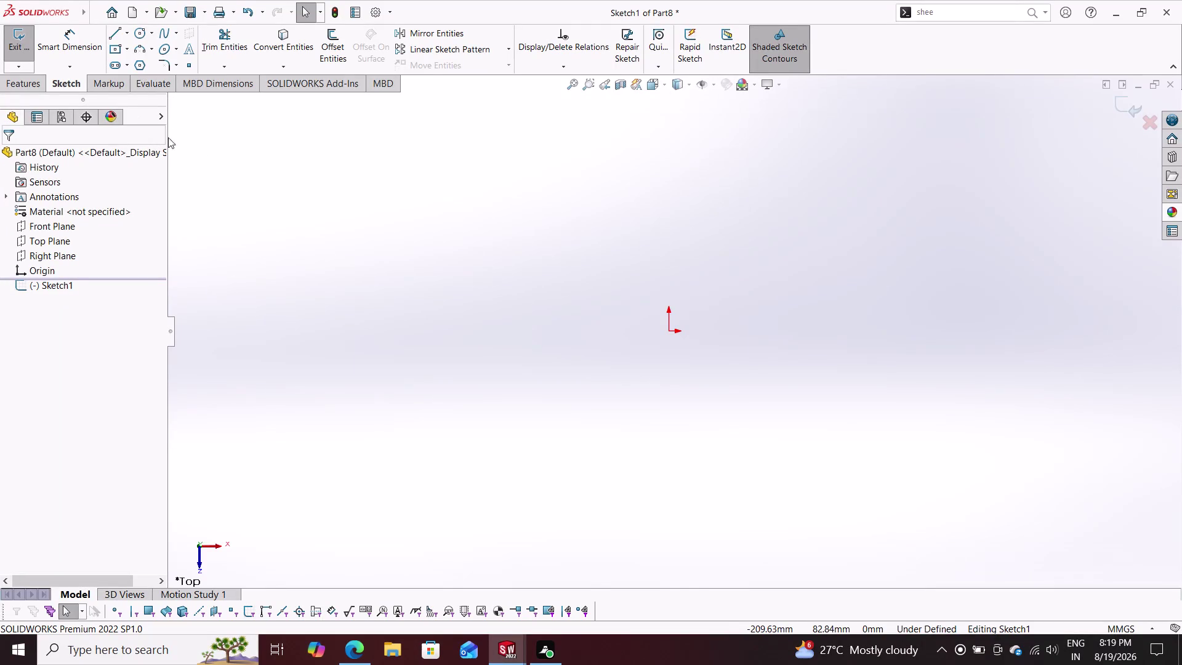
Draw a large circle and a smaller circle, both centred on the origin, then start dimensioning the inner one.
click(135, 38)
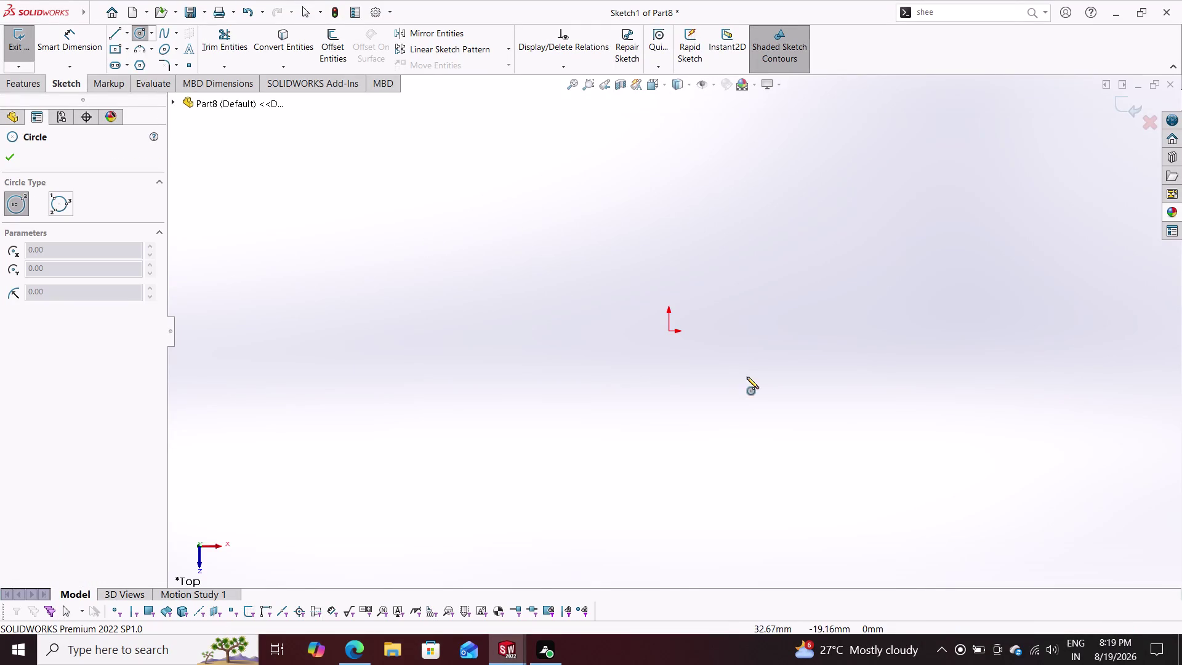
click(671, 333)
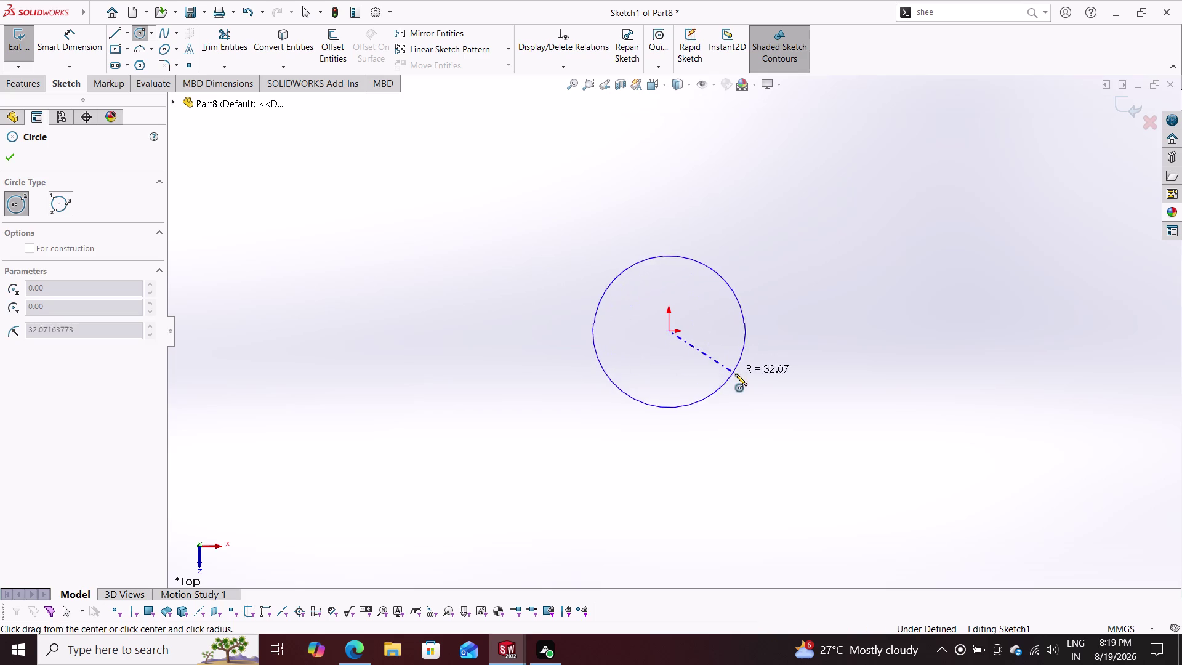
click(750, 389)
drag(669, 330, 695, 354)
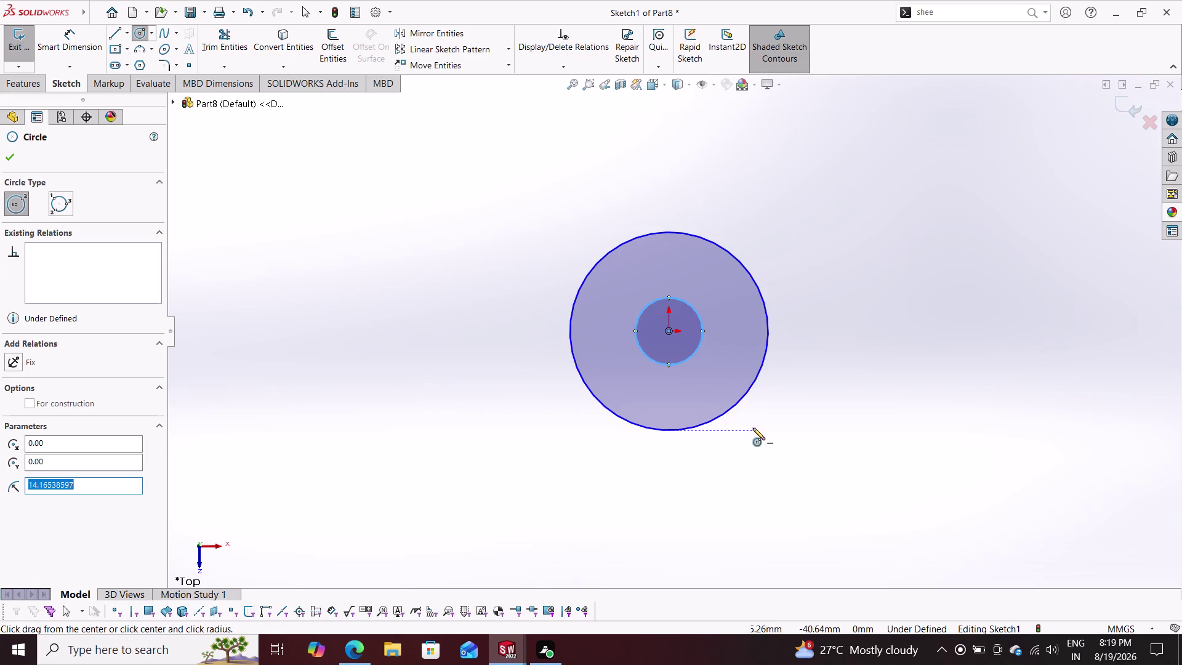
key(Escape)
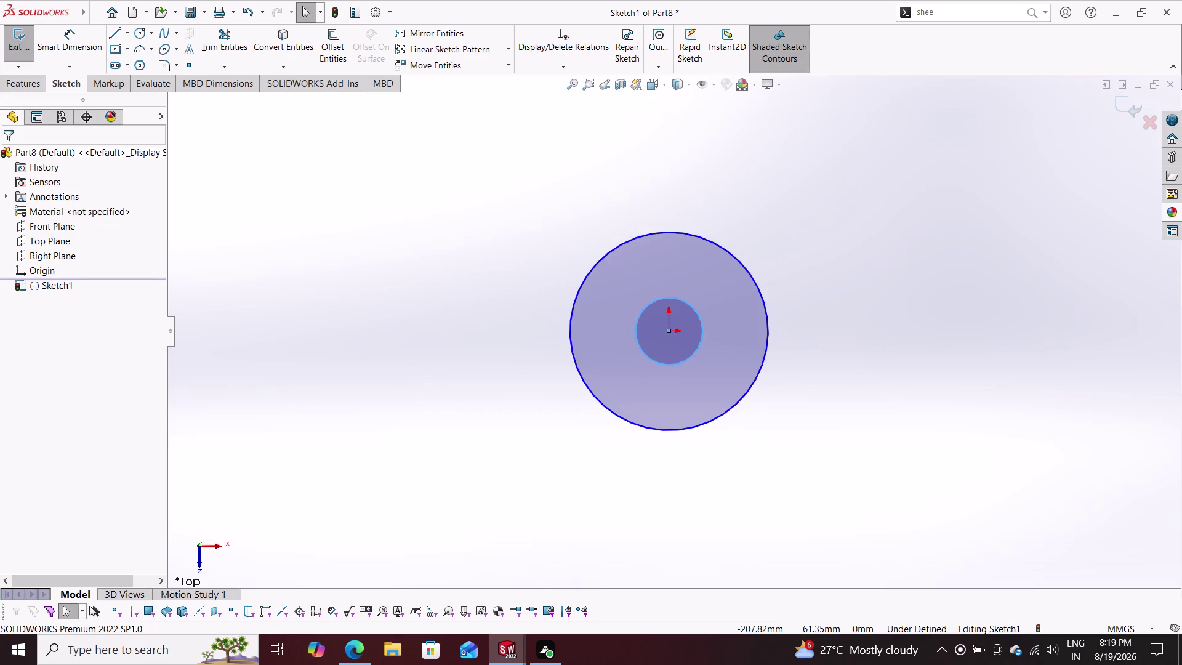
click(75, 39)
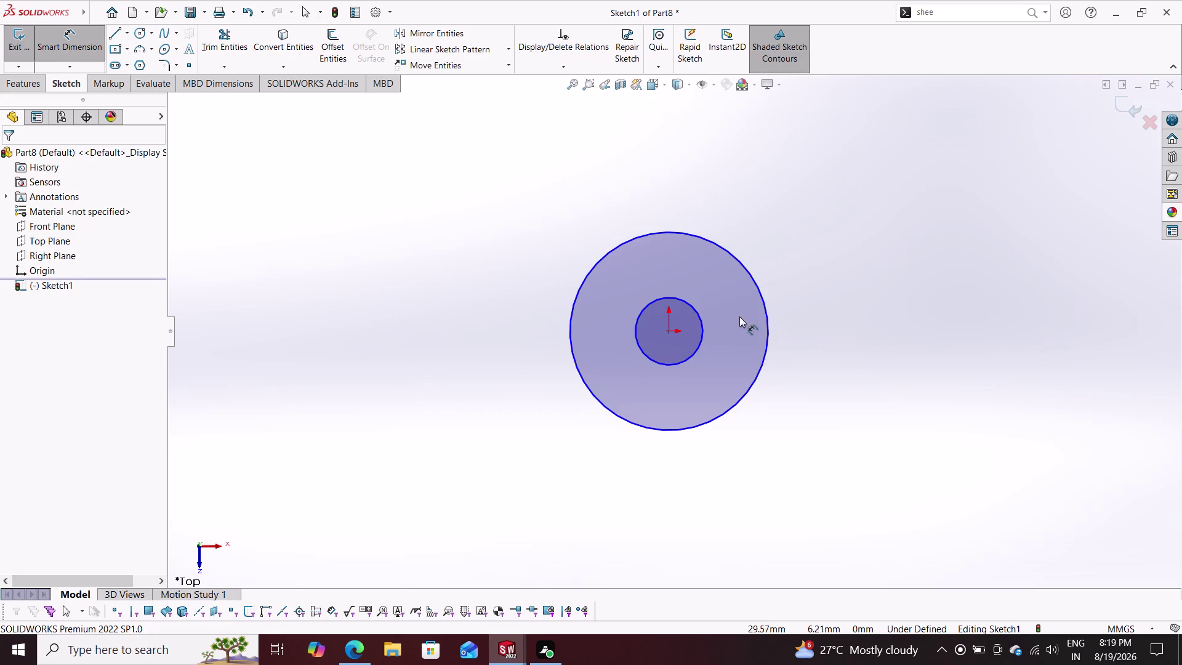
click(704, 320)
Dimension the inner circle to 11 mm and the outer circle to 22 mm diameter.
click(800, 226)
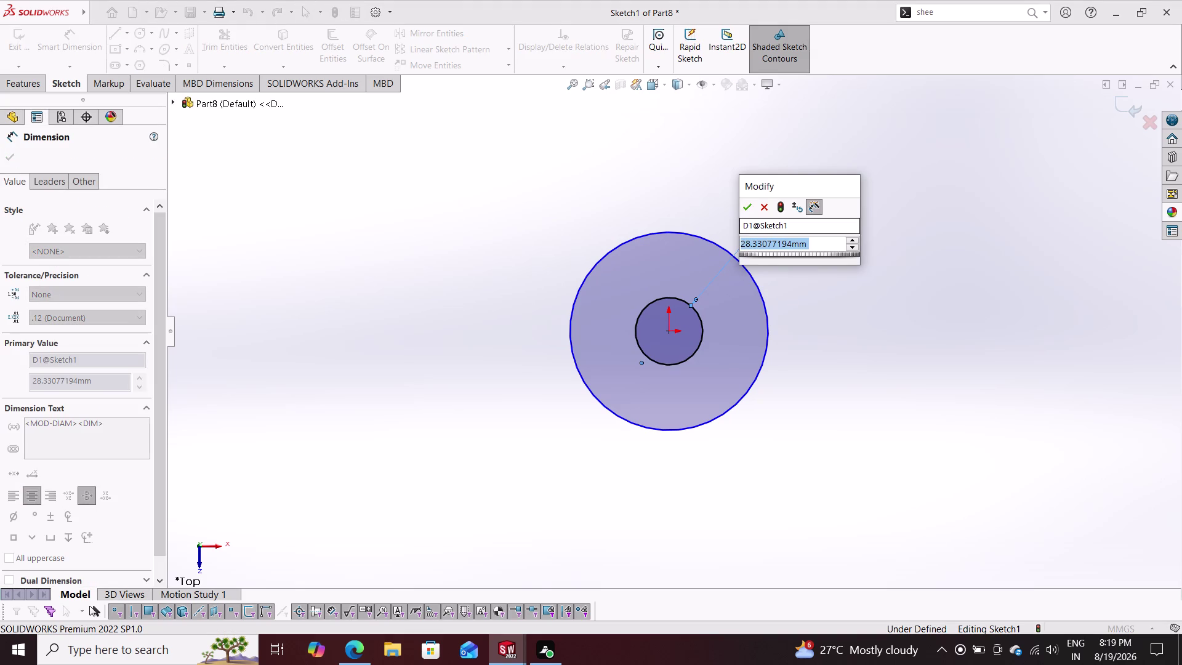
text(11)
key(Return)
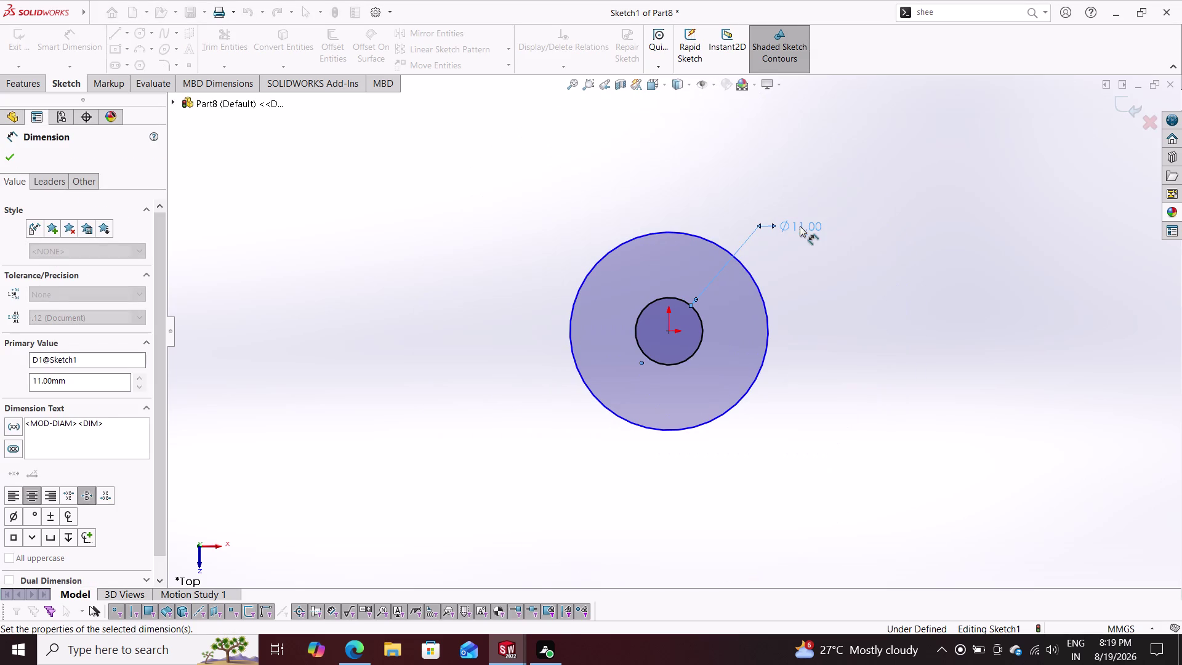
click(762, 298)
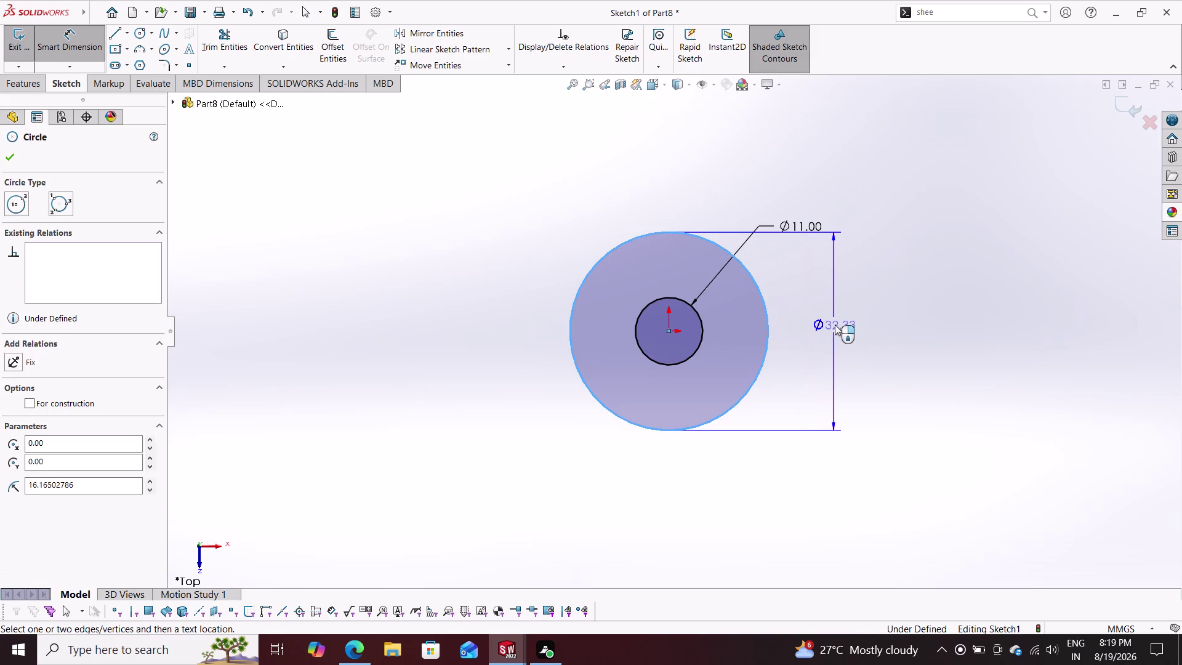
click(836, 323)
text(22)
key(Return)
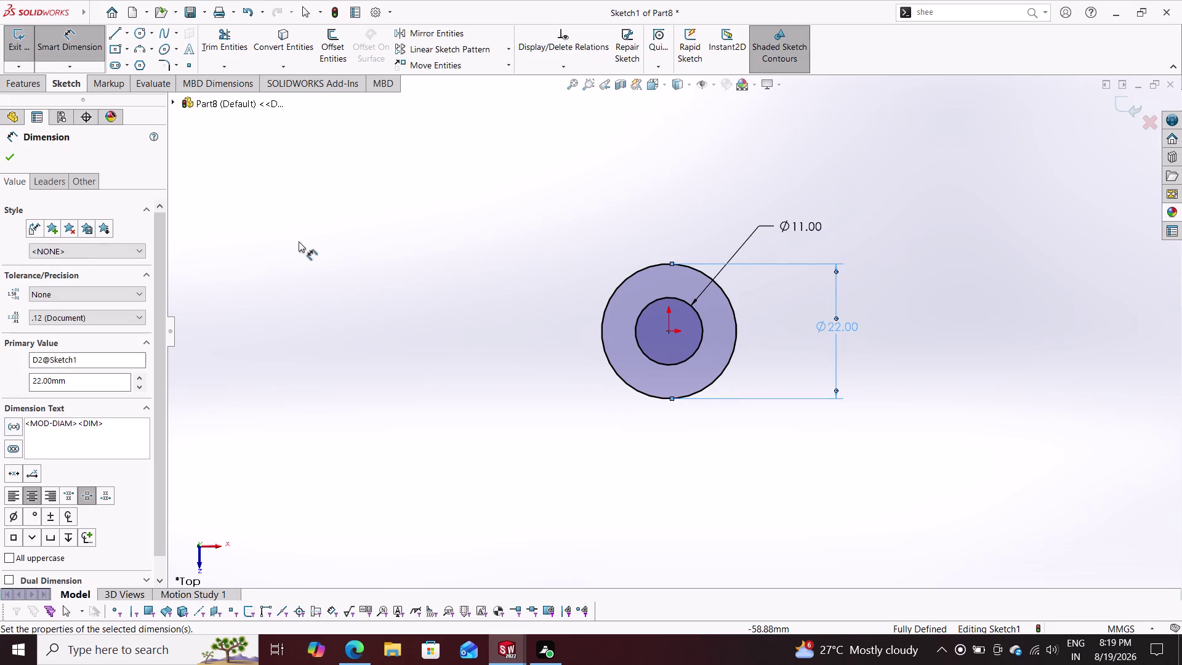
Close the dimension and start an Extruded Boss/Base from the ring sketch.
click(13, 159)
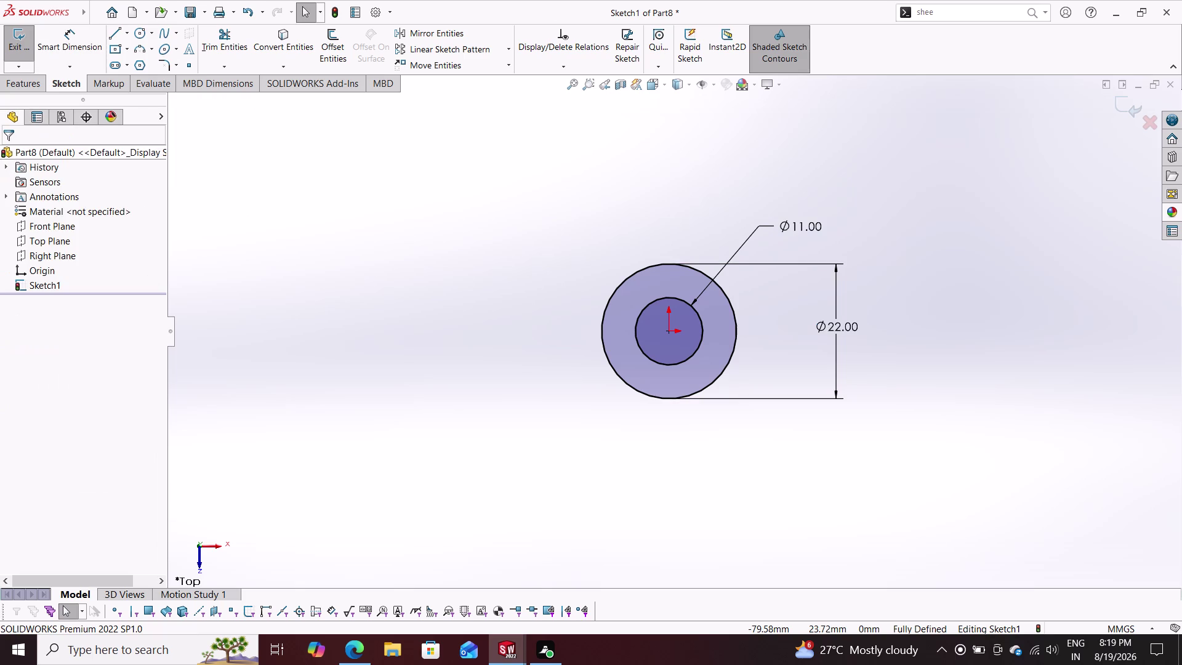
click(26, 88)
click(31, 43)
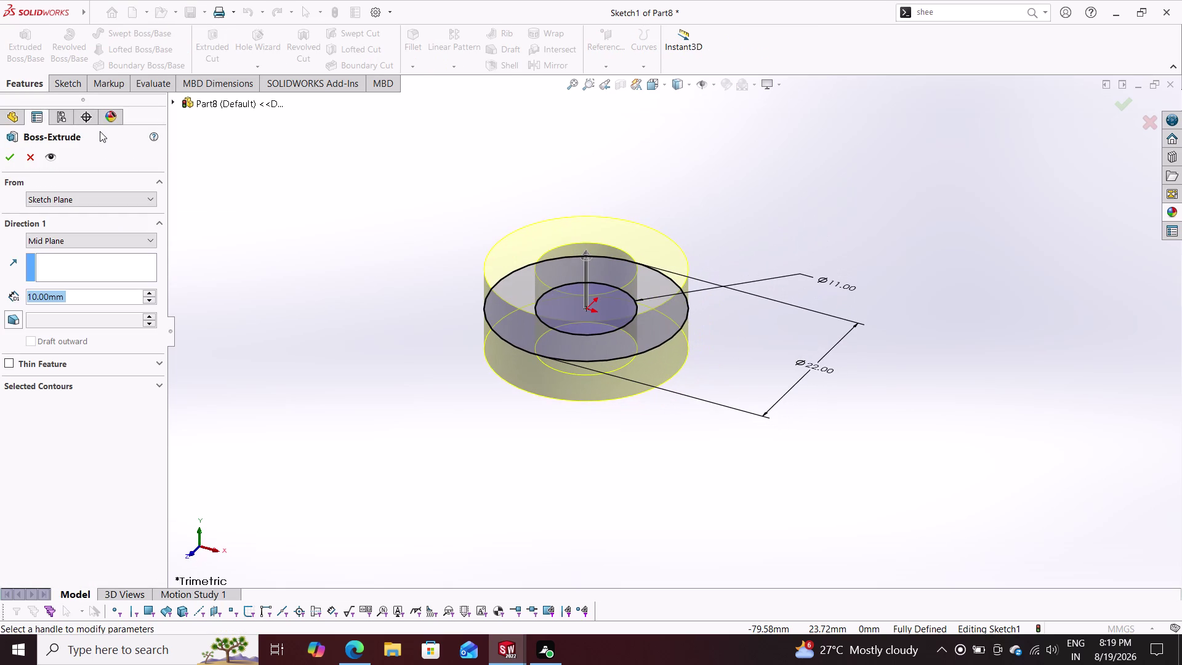
Extrude the ring sketch 80 mm mid-plane into a hollow tube and return to Part8.
text(8)
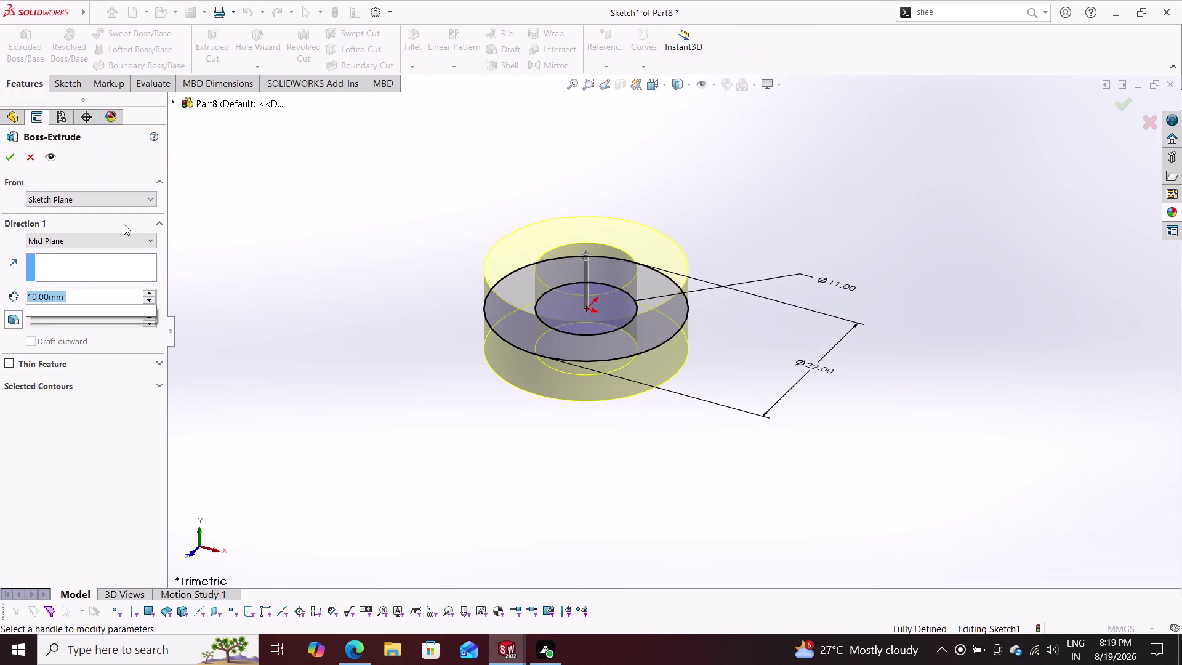
text(0)
key(Return)
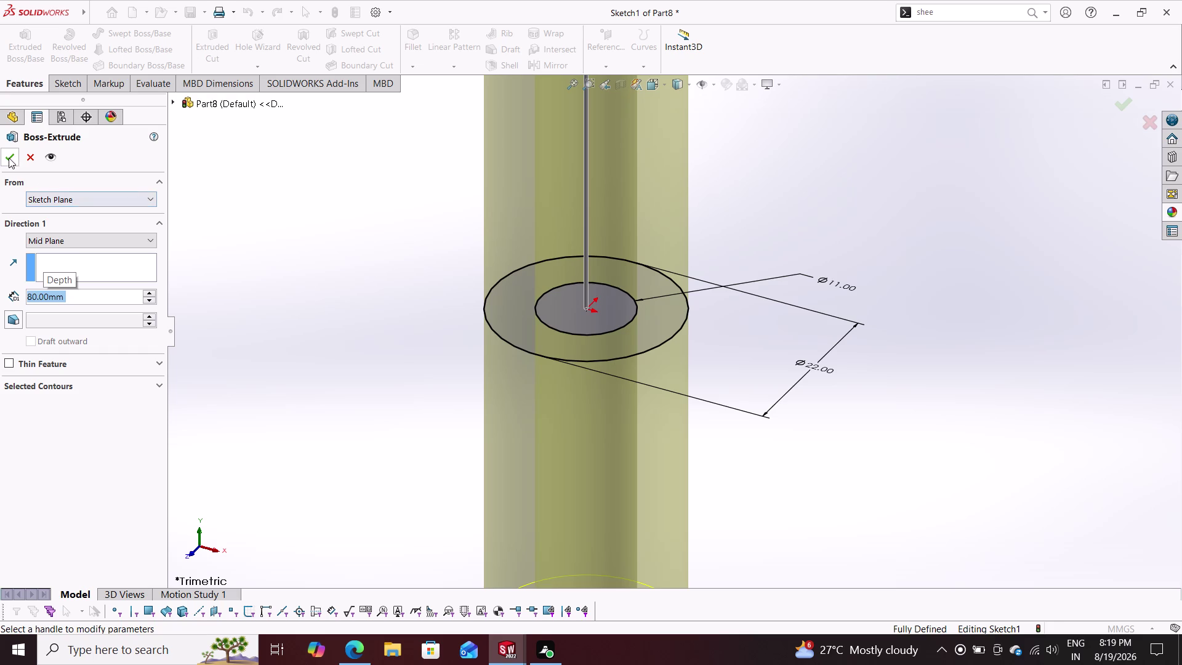
click(9, 158)
scroll(down, 3)
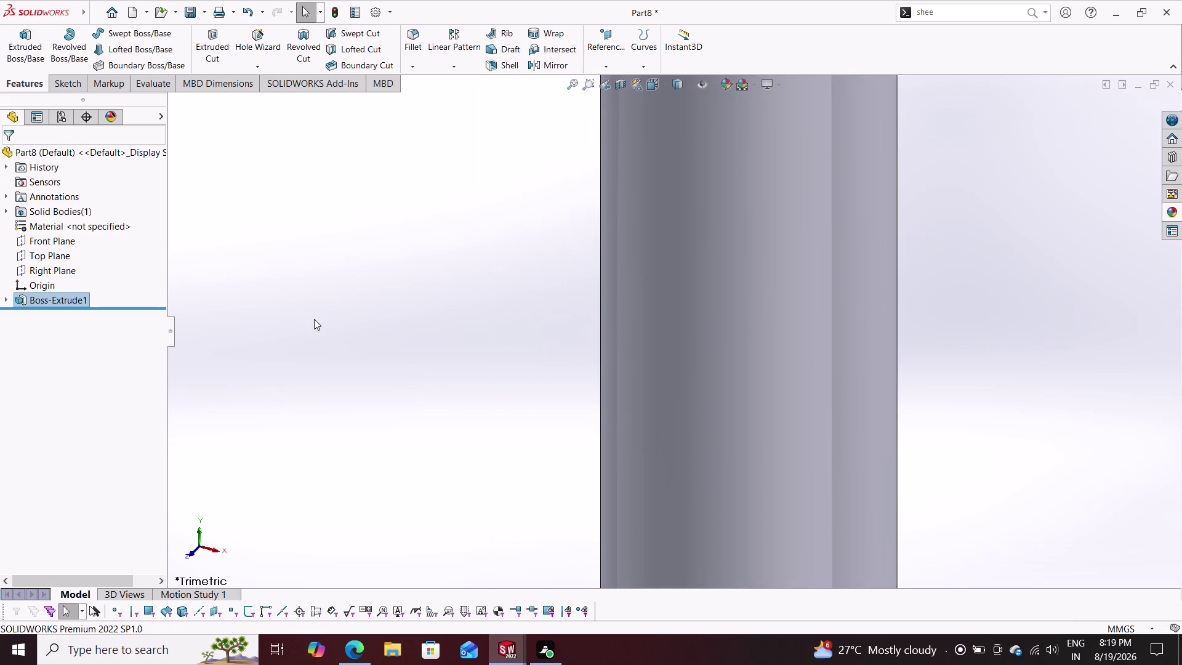
scroll(down, 3)
scroll(up, 3)
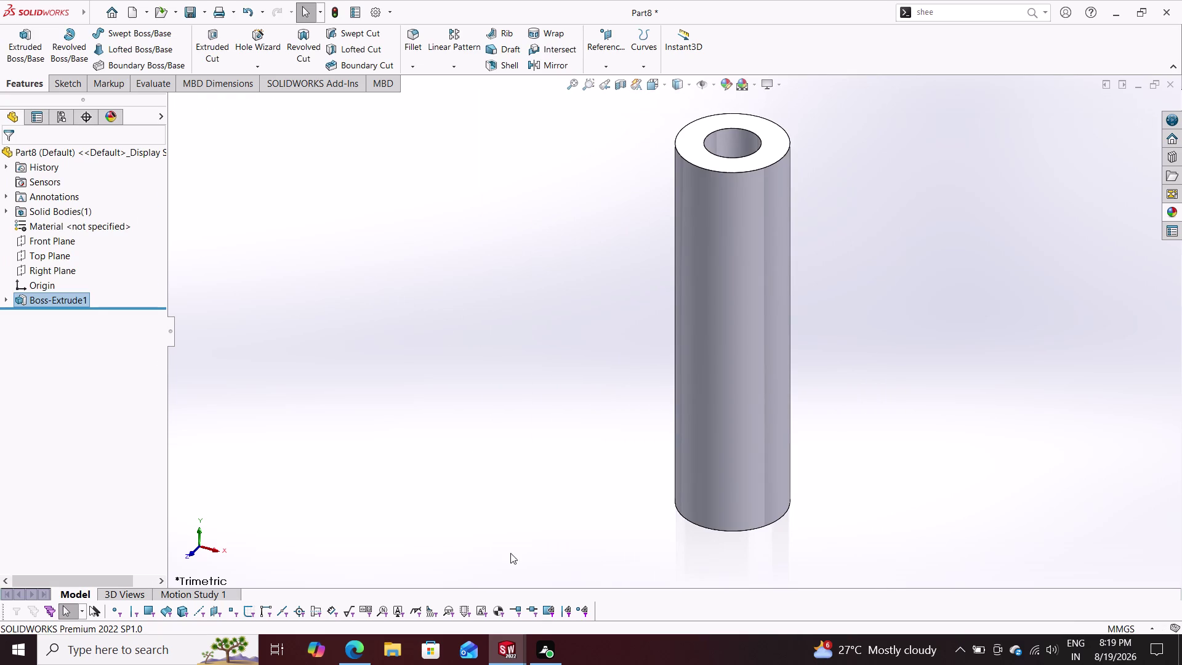
click(511, 650)
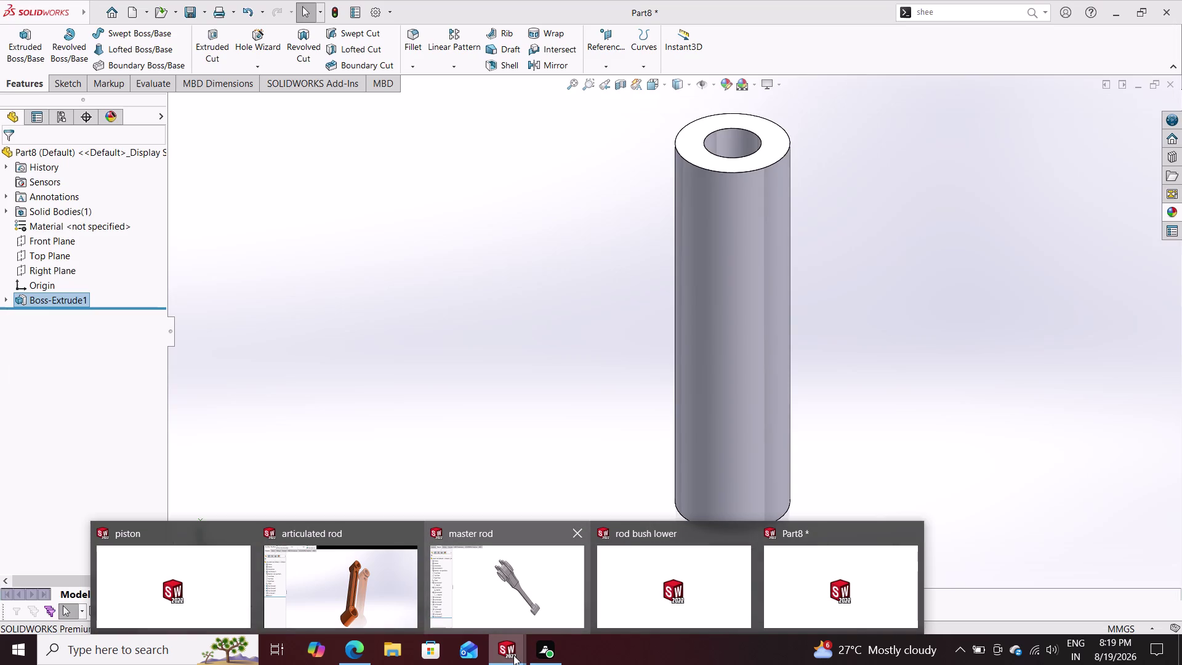
click(526, 416)
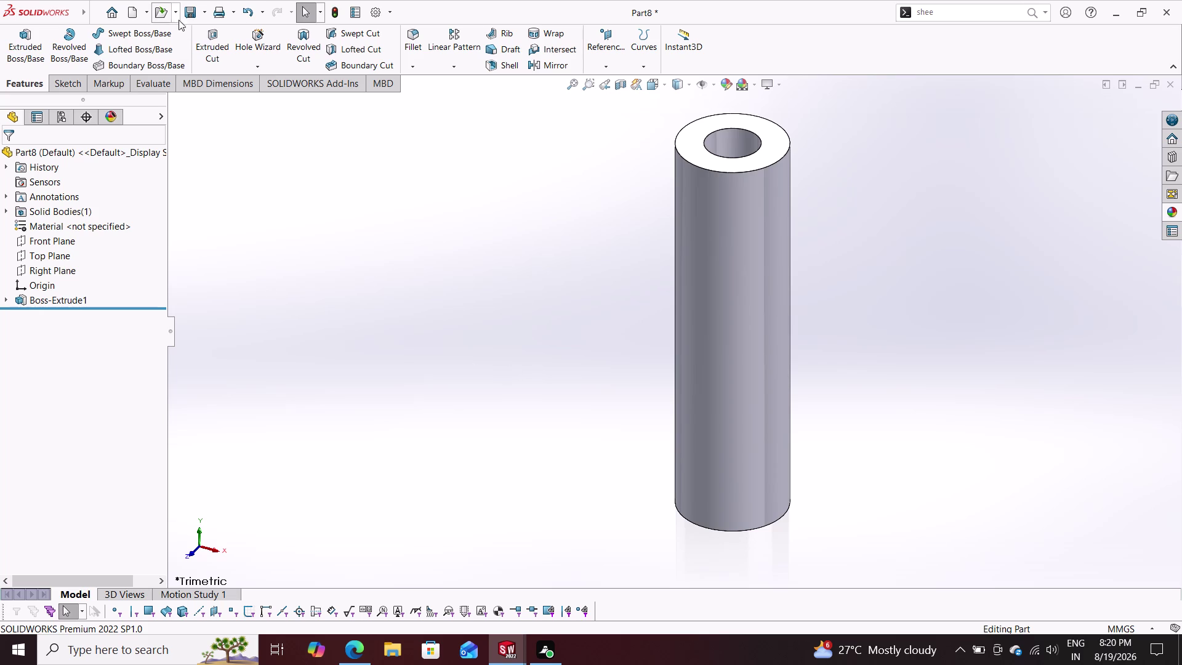
Save the hollow tube as the part file 'piston pin'.
click(201, 13)
click(205, 41)
text(p)
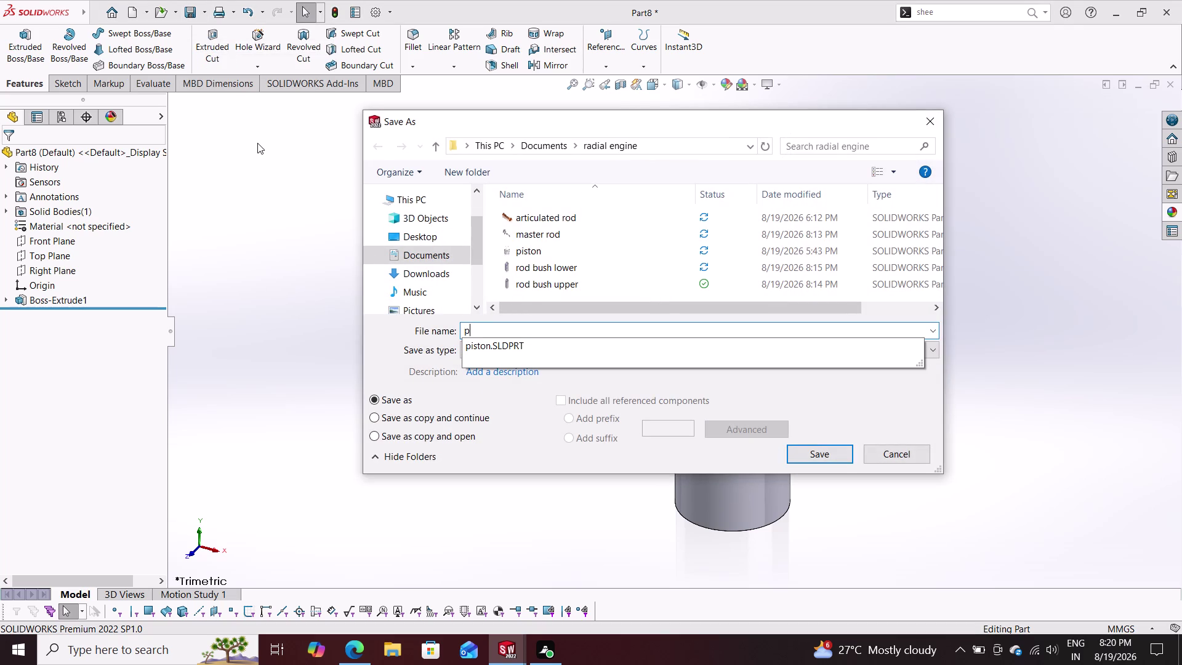
text(iston)
key(space)
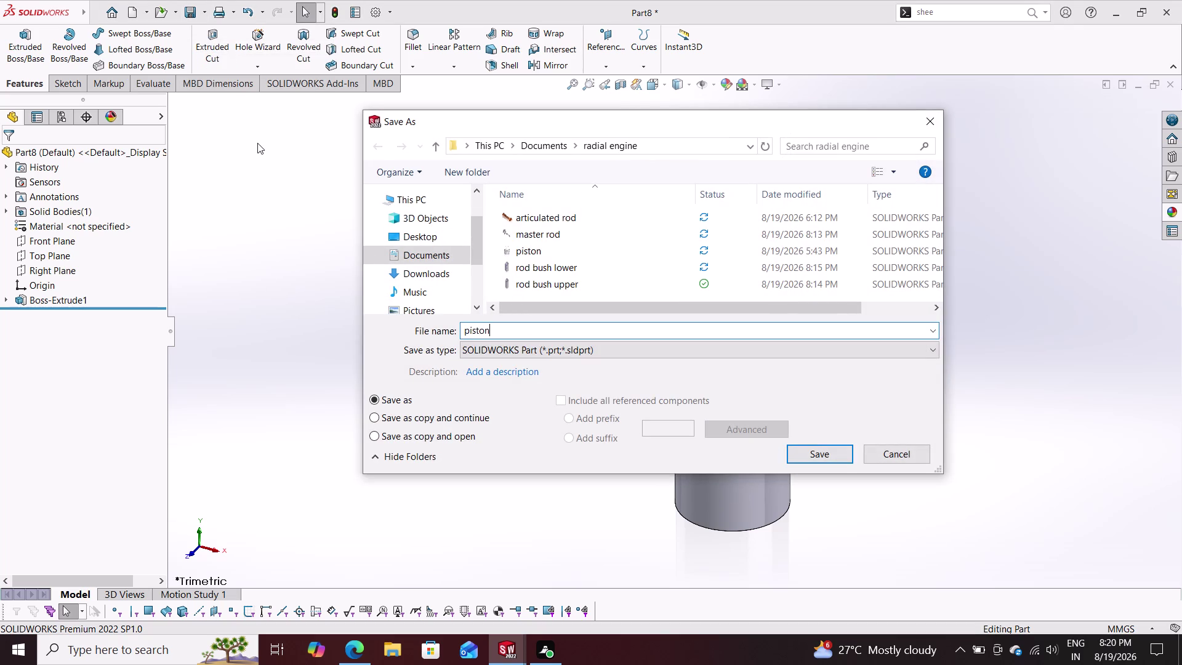
text(pin)
key(Return)
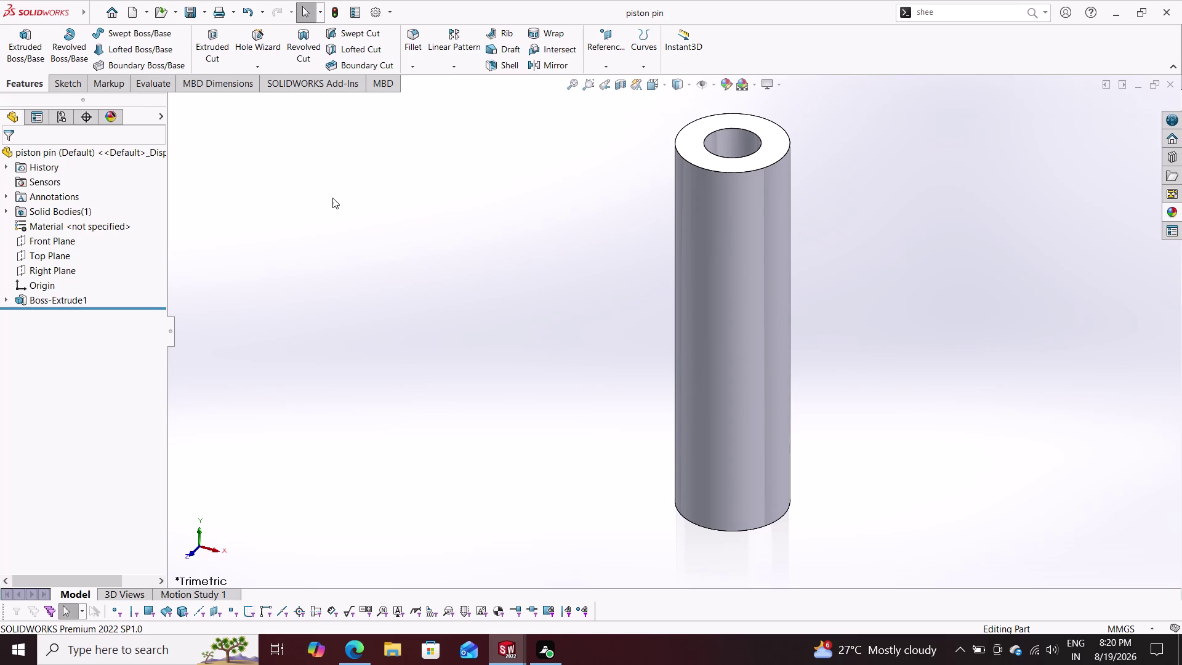
click(132, 15)
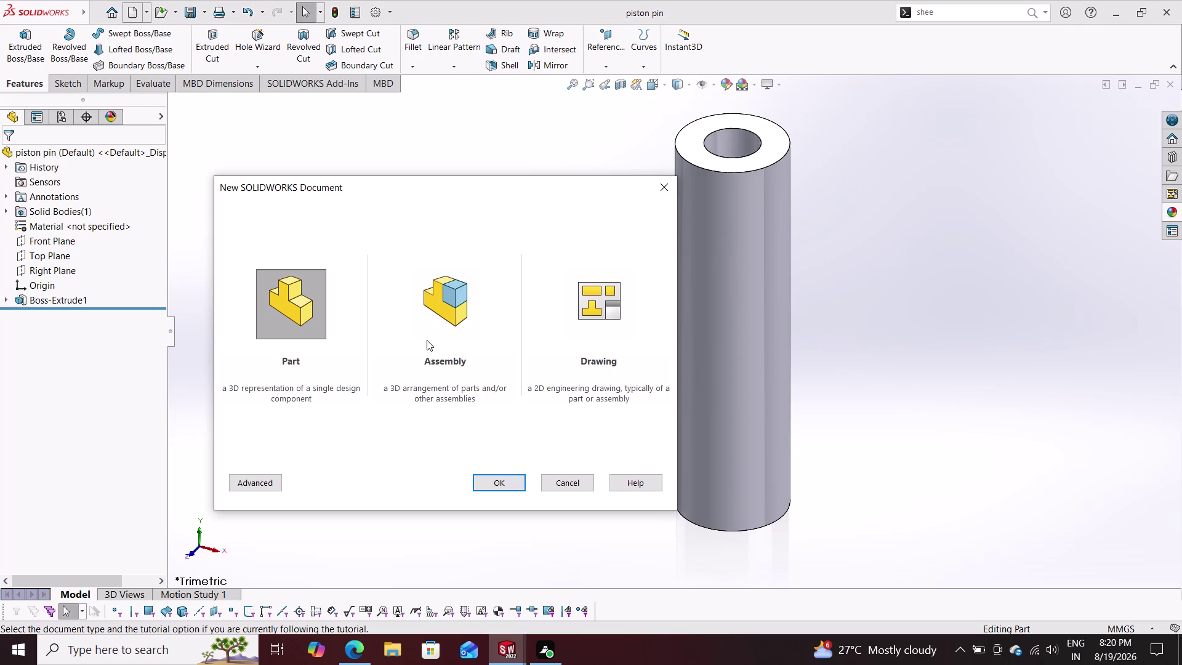
Create a new part and start a sketch on its Top Plane.
click(489, 480)
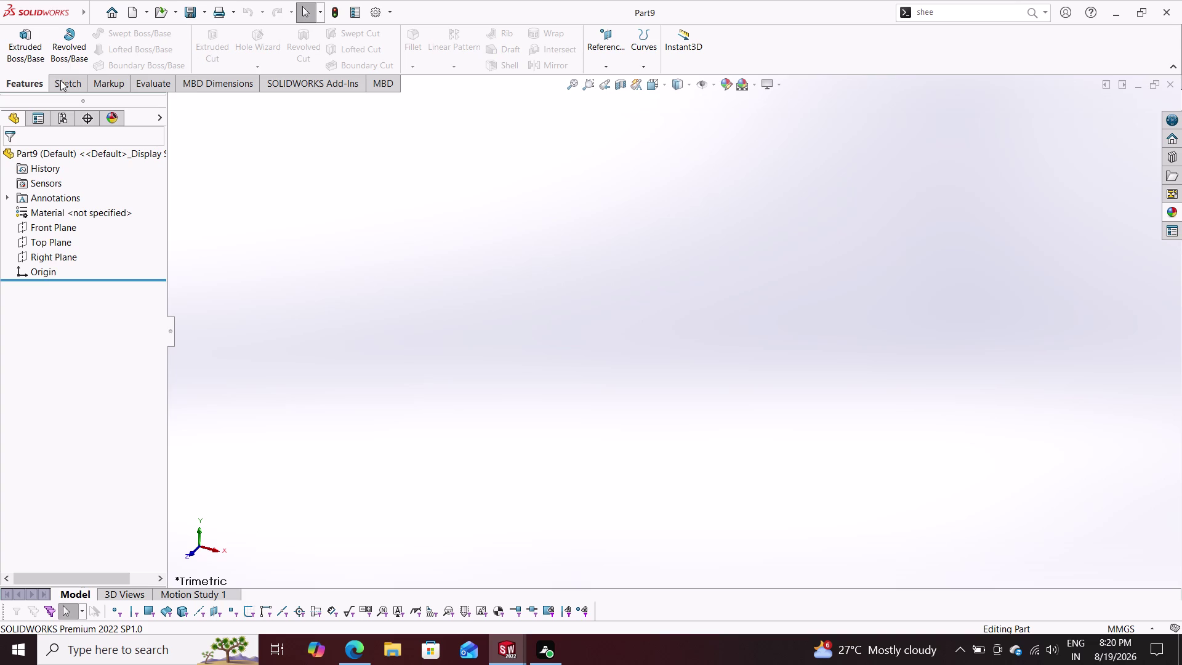
click(58, 240)
click(74, 219)
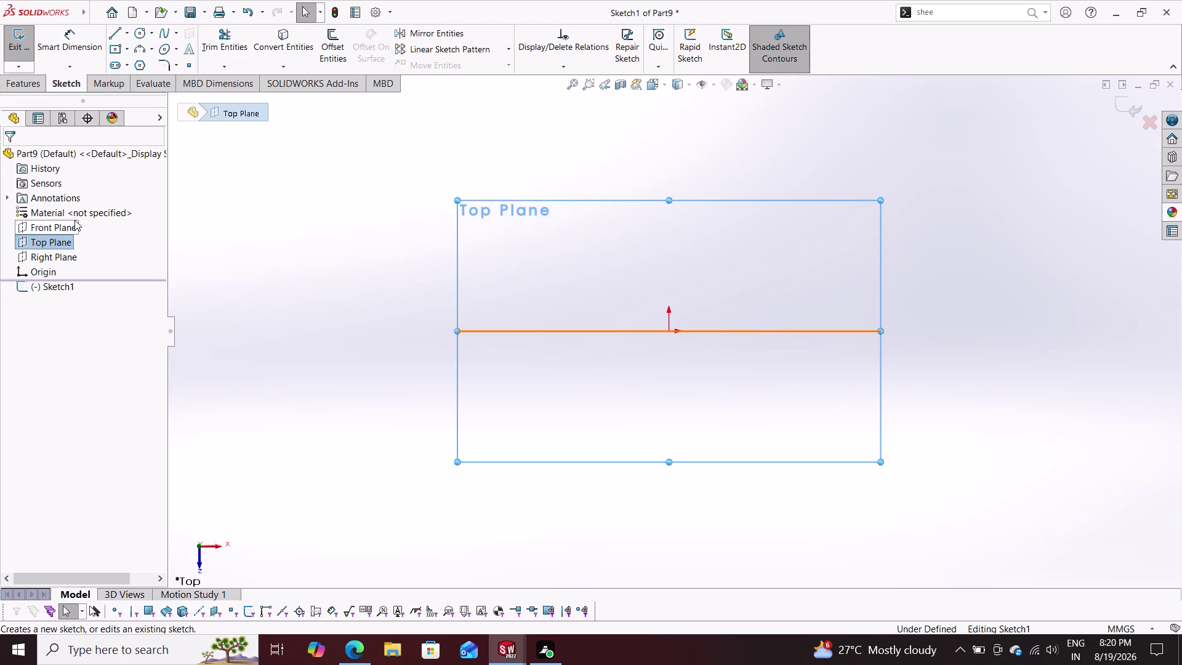
click(138, 34)
Draw a larger and a smaller circle, both centred on the origin.
click(671, 331)
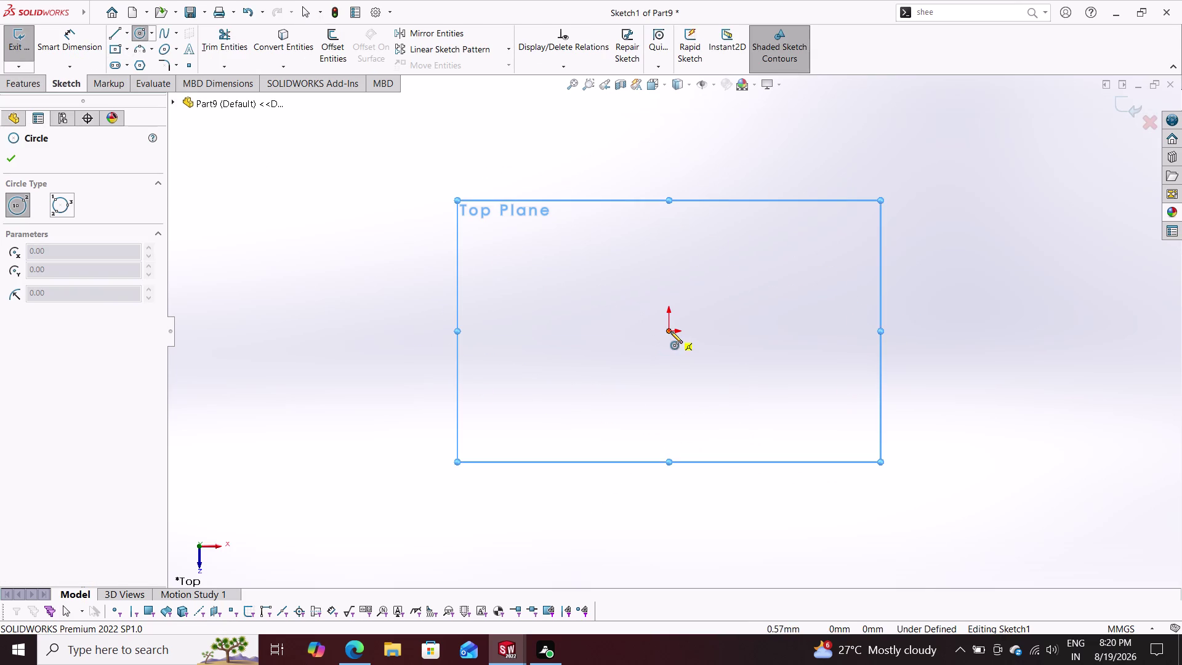
click(744, 421)
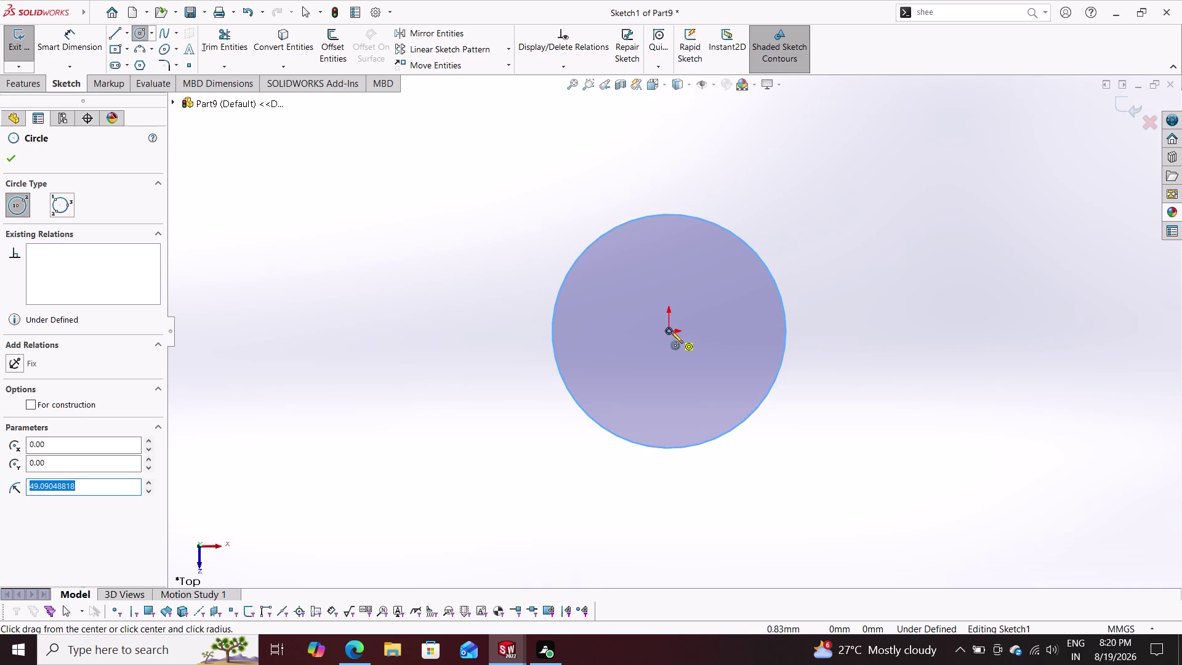
drag(671, 331, 685, 348)
key(Escape)
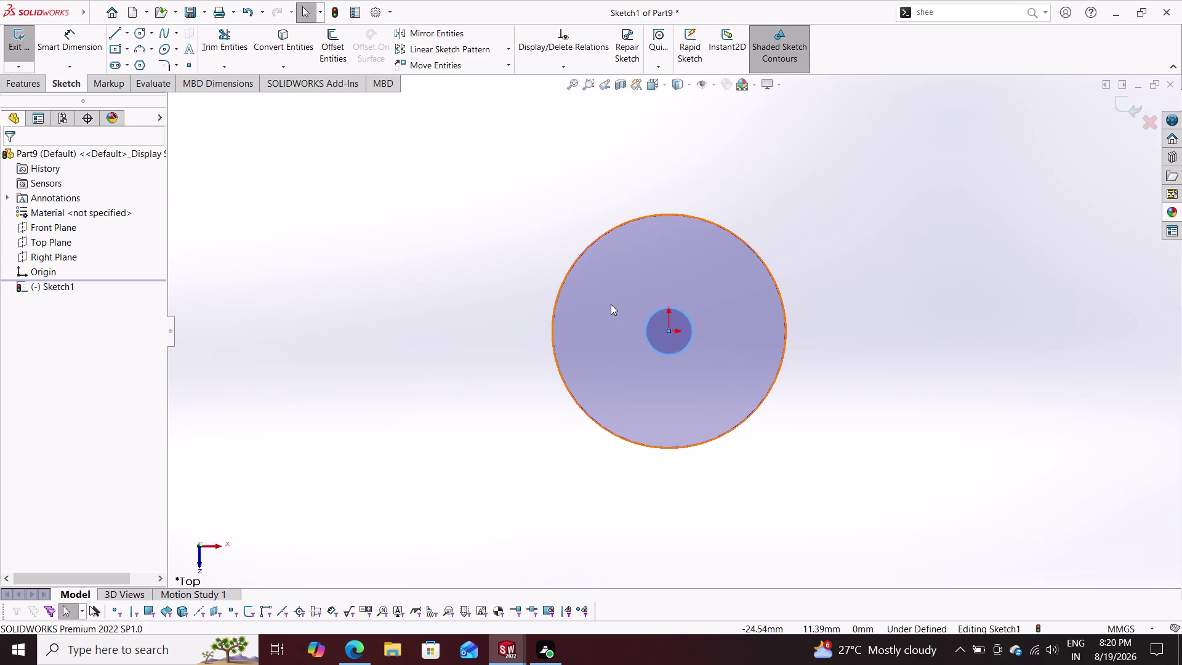
click(84, 35)
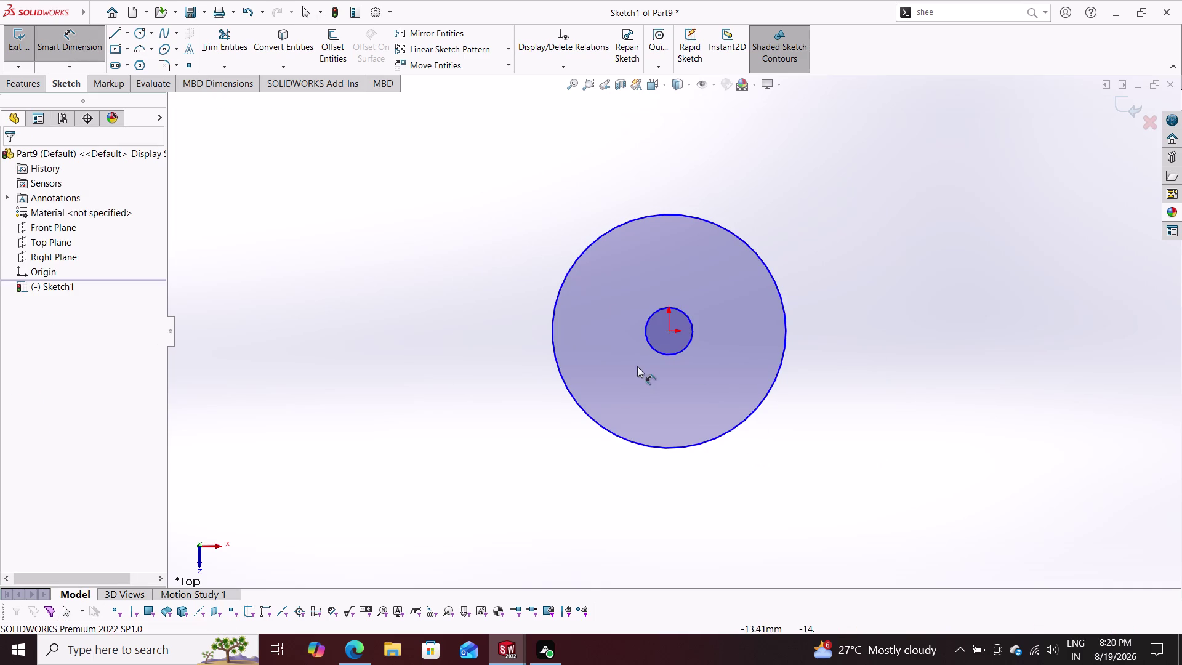
Dimension the inner circle to Ø43 mm and the outer circle to Ø47 mm.
click(683, 350)
click(846, 329)
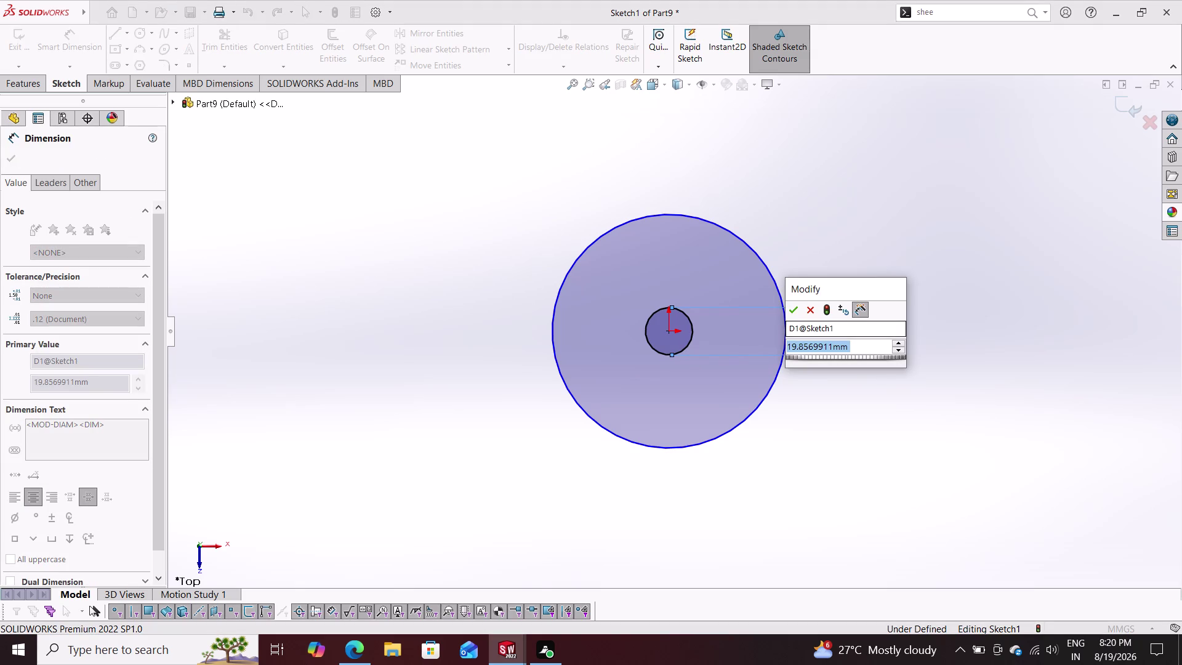
text(43)
key(Return)
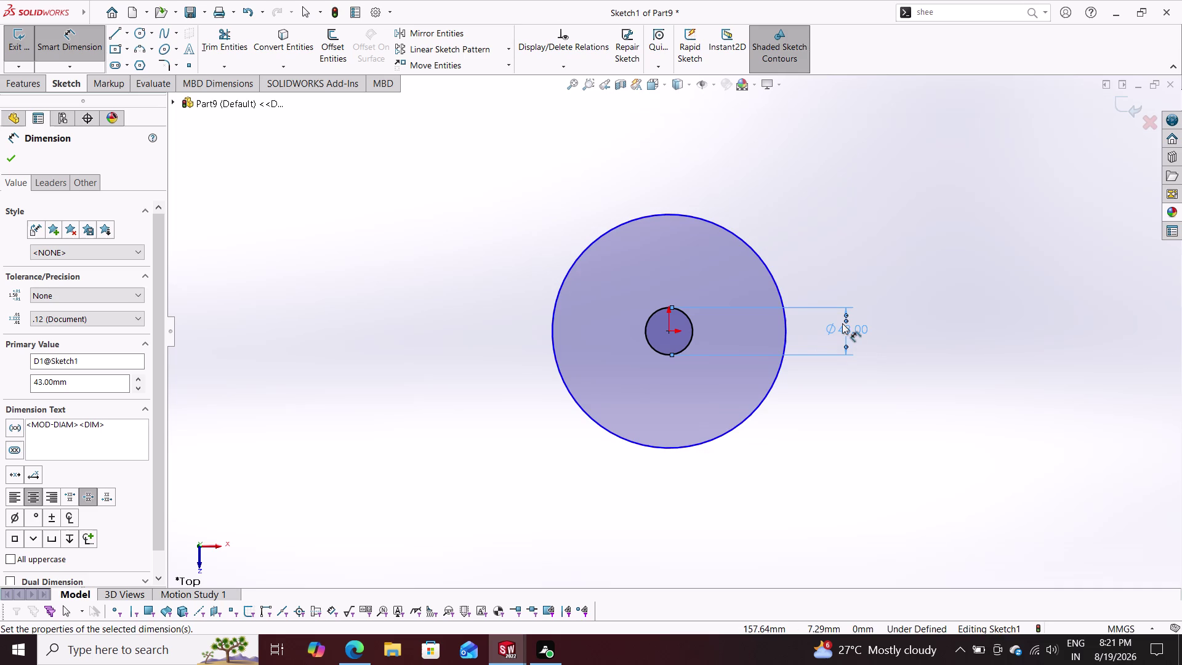
click(774, 282)
click(881, 312)
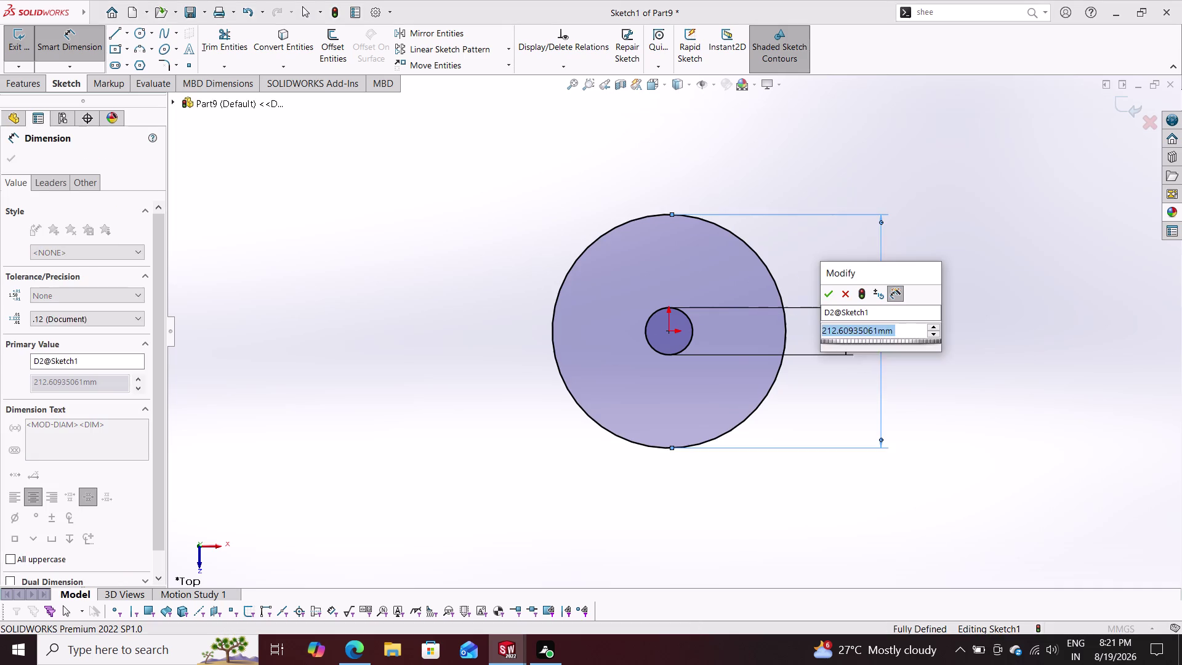
text(47)
key(Return)
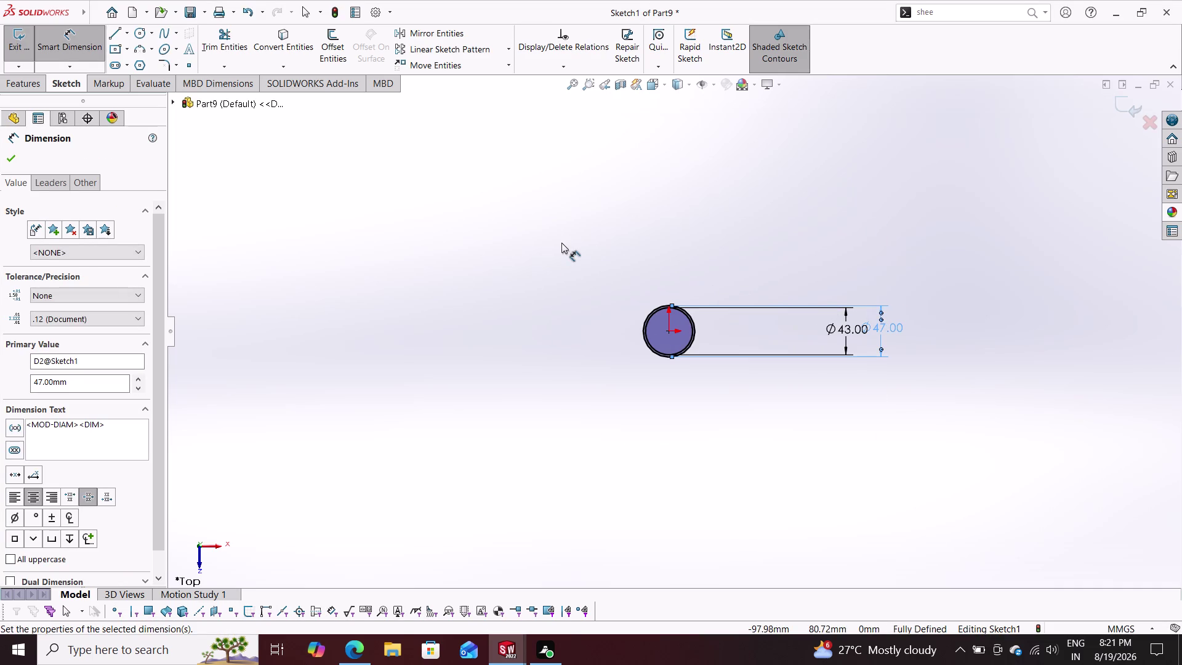
click(9, 158)
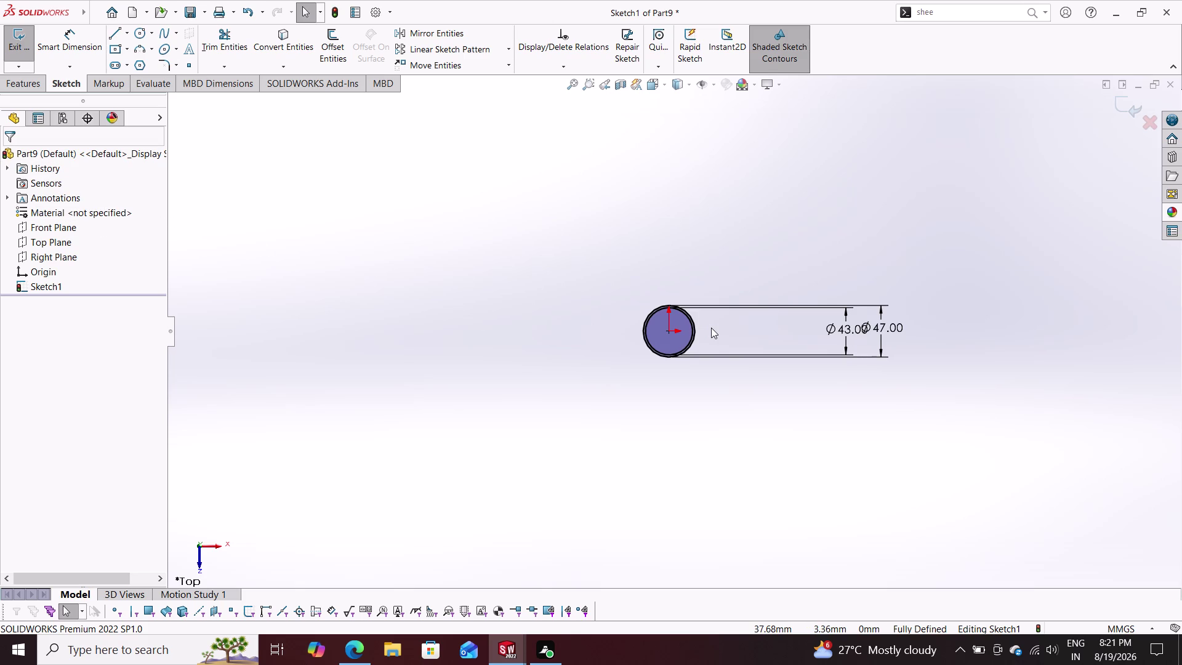
scroll(down, 3)
scroll(down, 3)
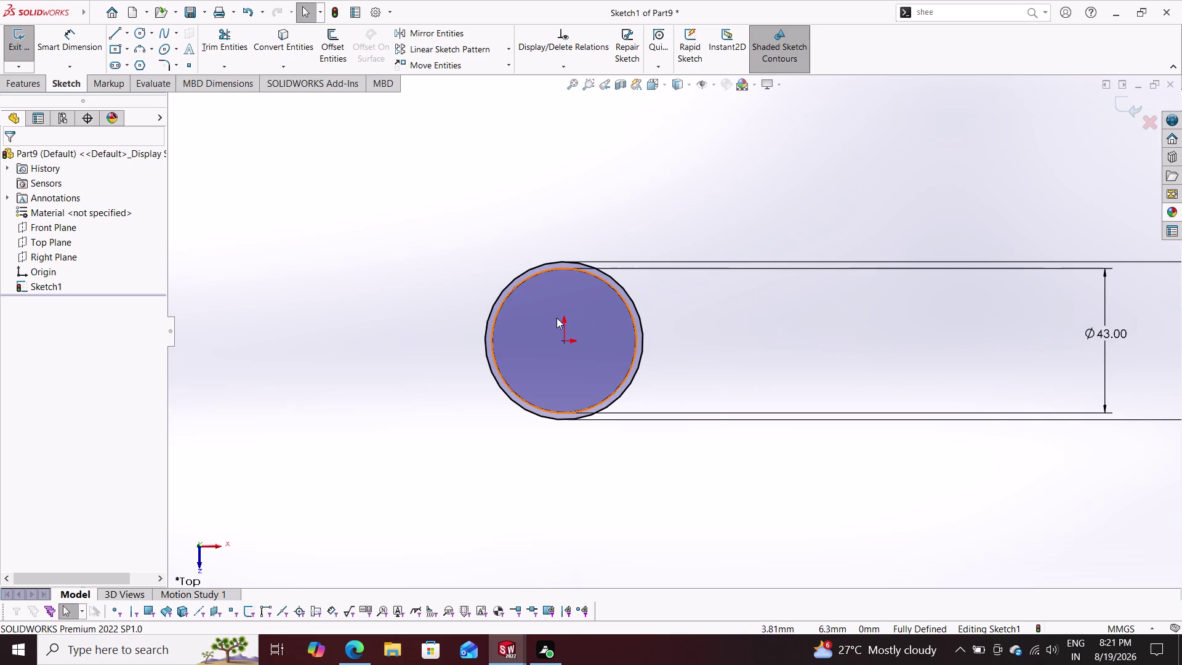
click(42, 82)
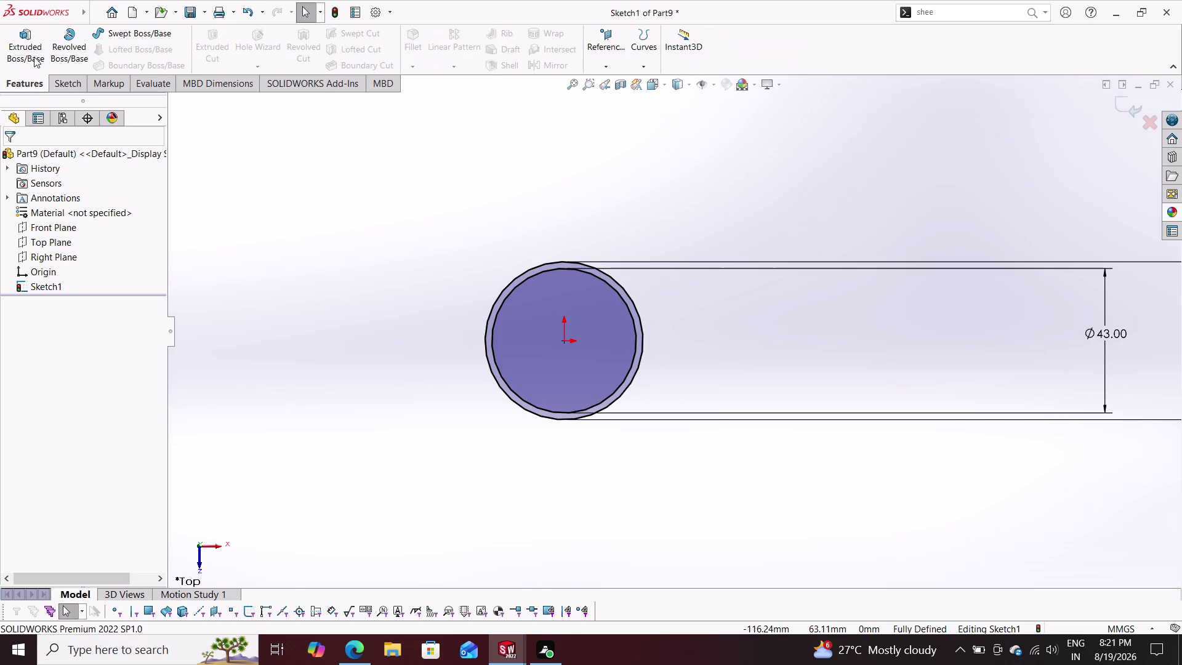
Extrude the 43/47 mm ring sketch 3 mm mid-plane as Boss-Extrude1.
click(29, 49)
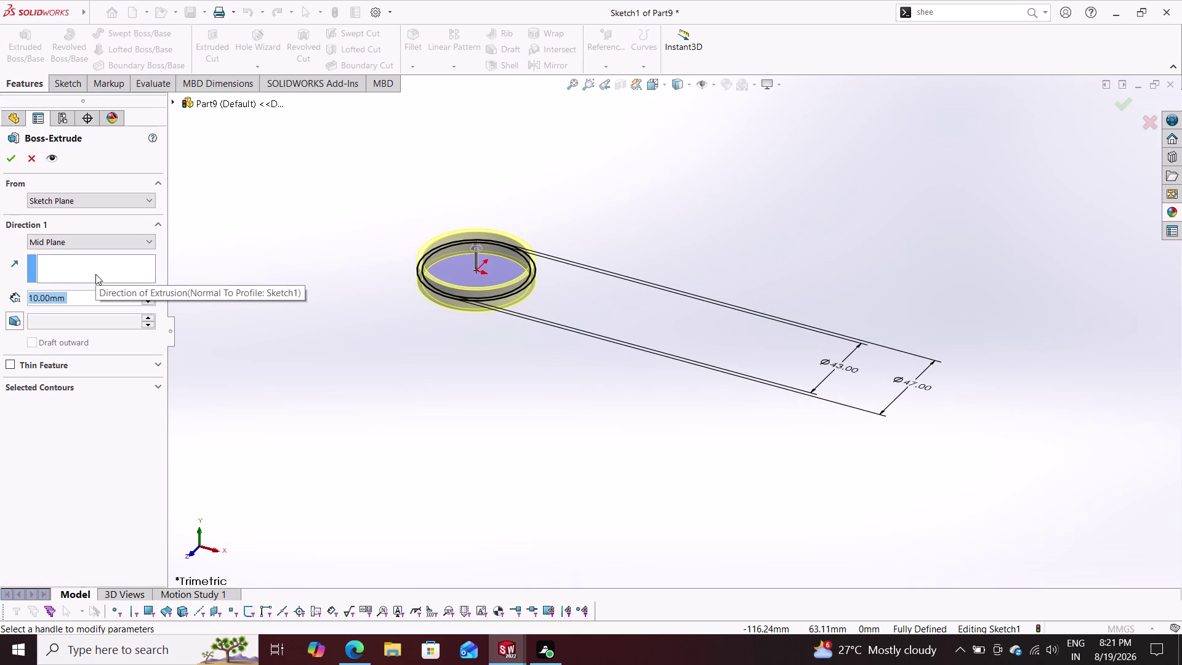
key(3)
key(Return)
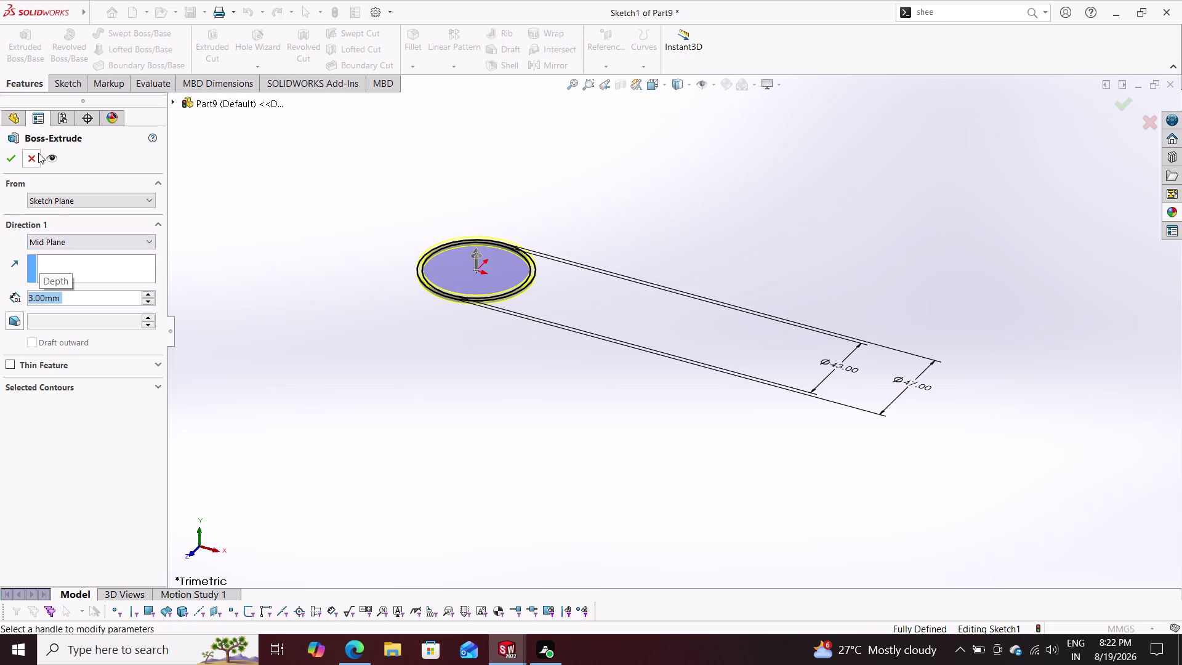
click(15, 156)
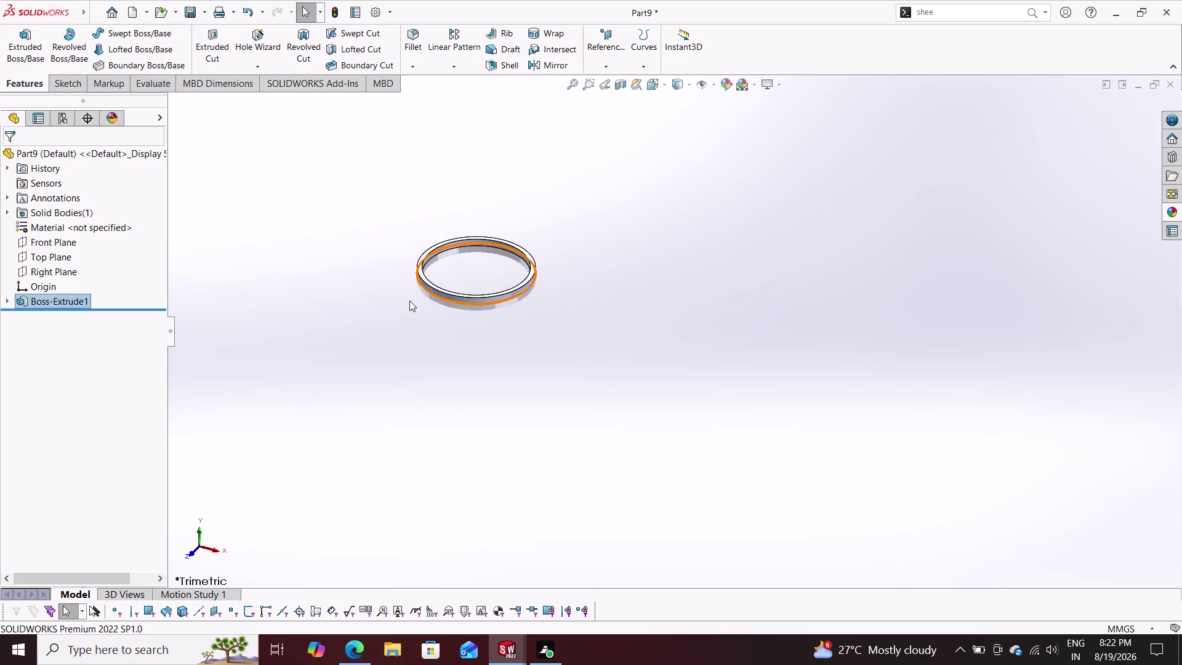
click(70, 277)
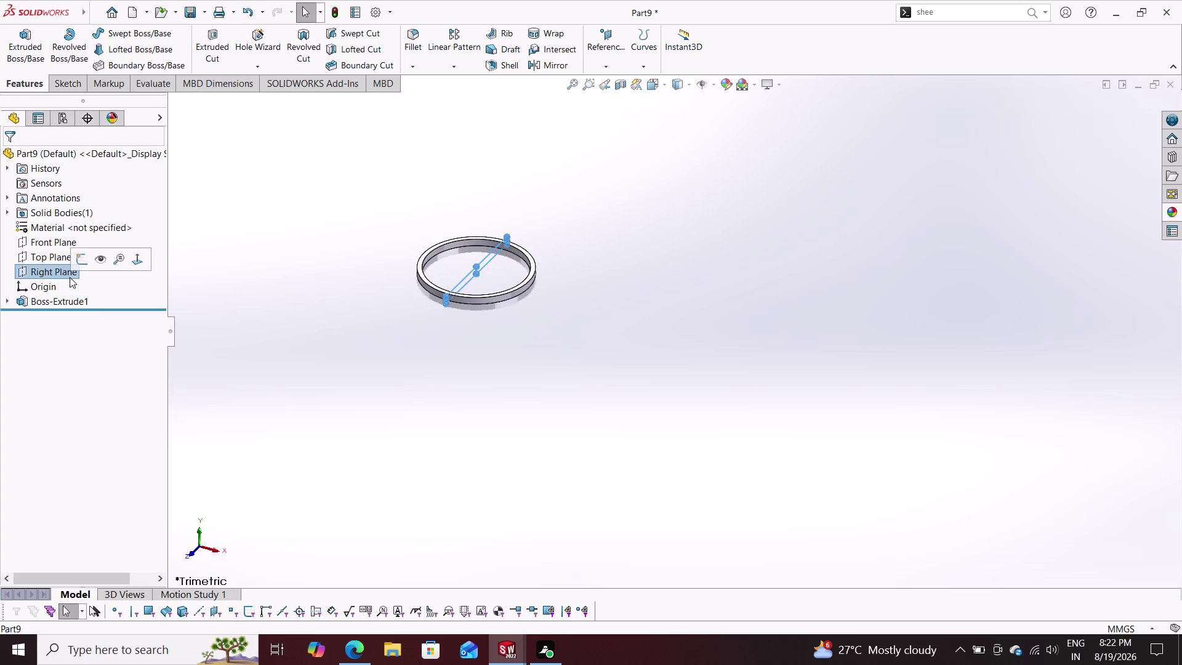
click(80, 261)
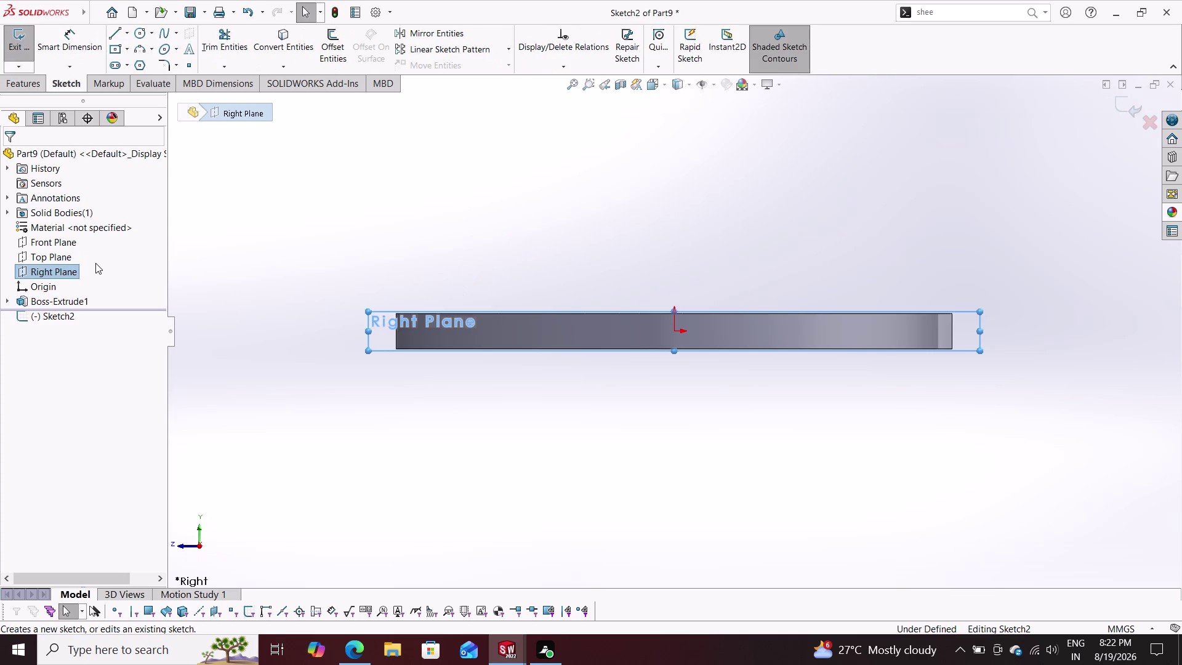
click(62, 246)
click(70, 235)
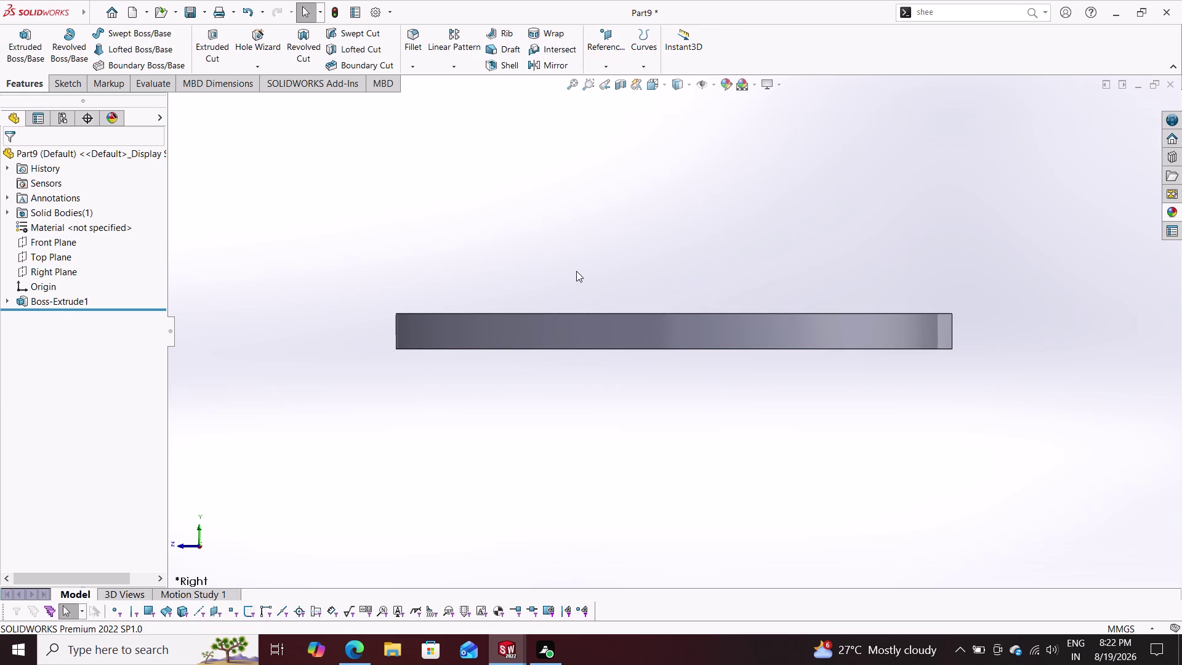
middle_drag(576, 270, 573, 300)
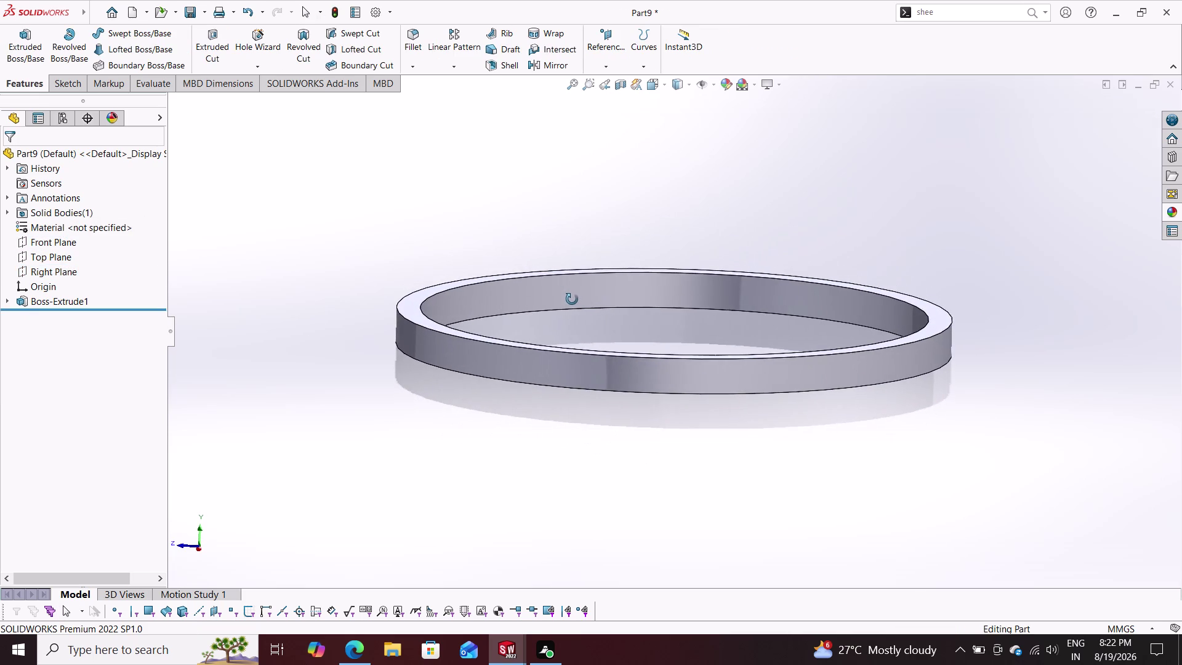
middle_drag(573, 300, 535, 274)
click(531, 336)
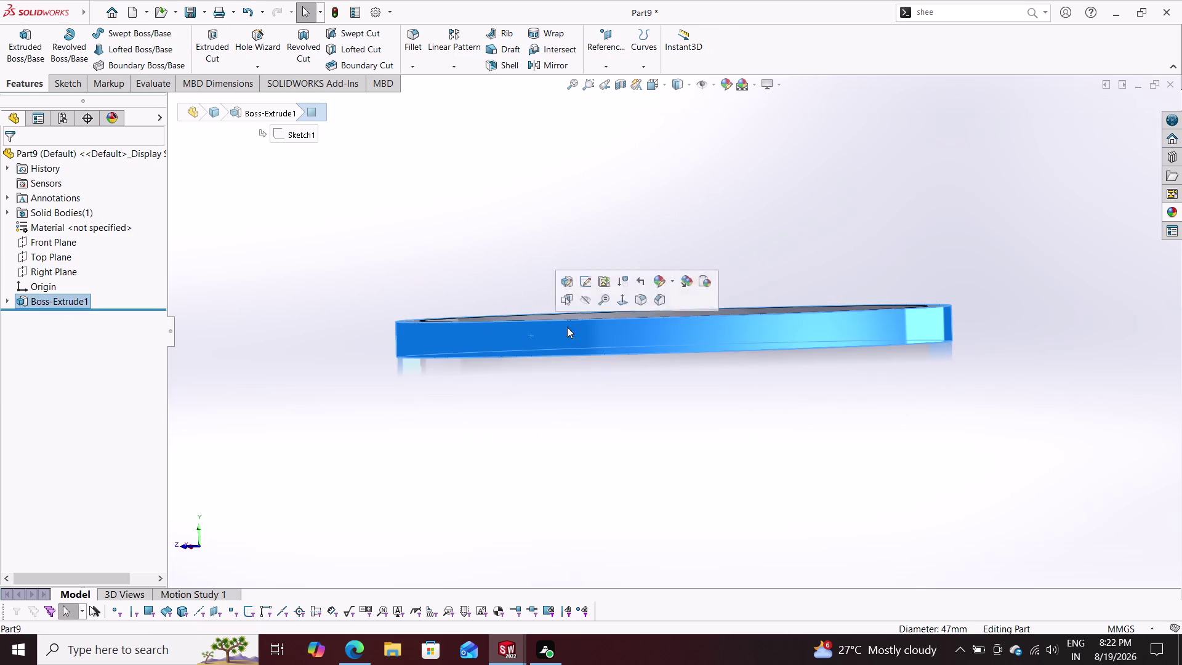
key(Escape)
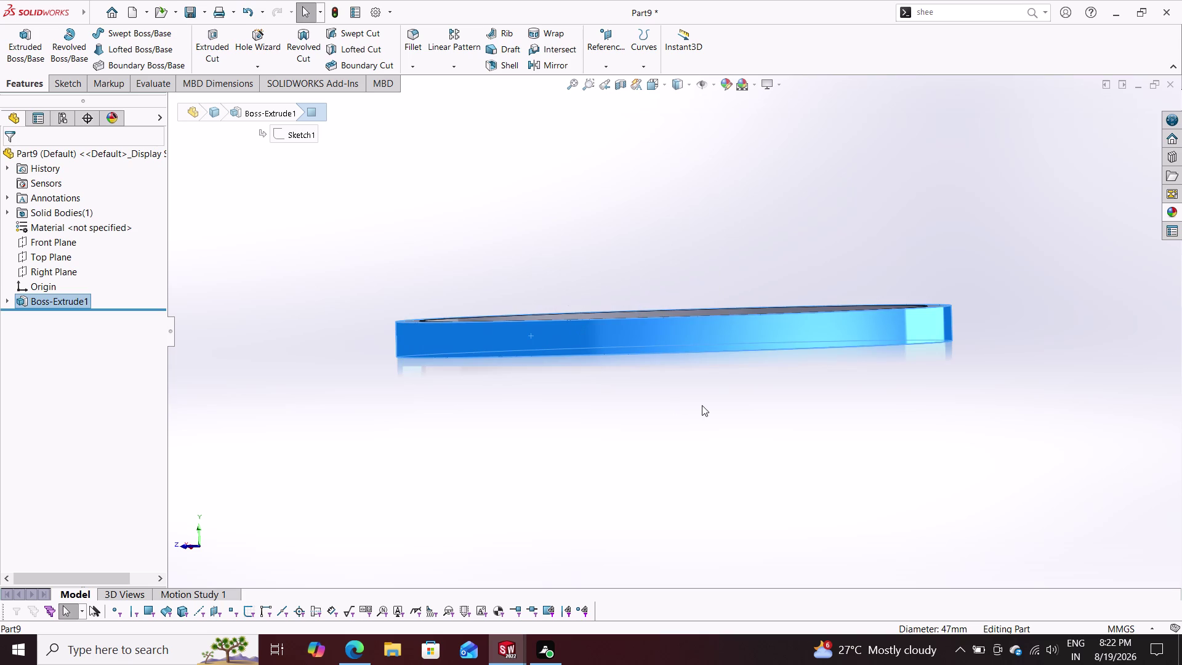
key(Escape)
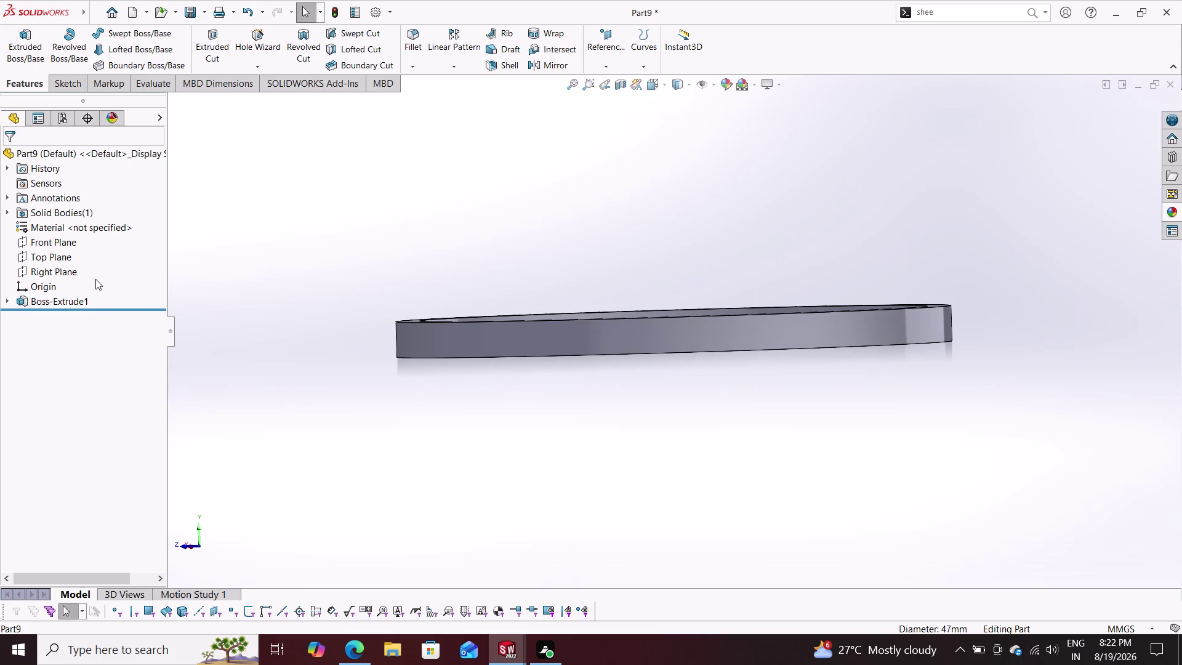
click(76, 267)
Open Sketch3 on the Right Plane and clear the plane selection.
click(85, 252)
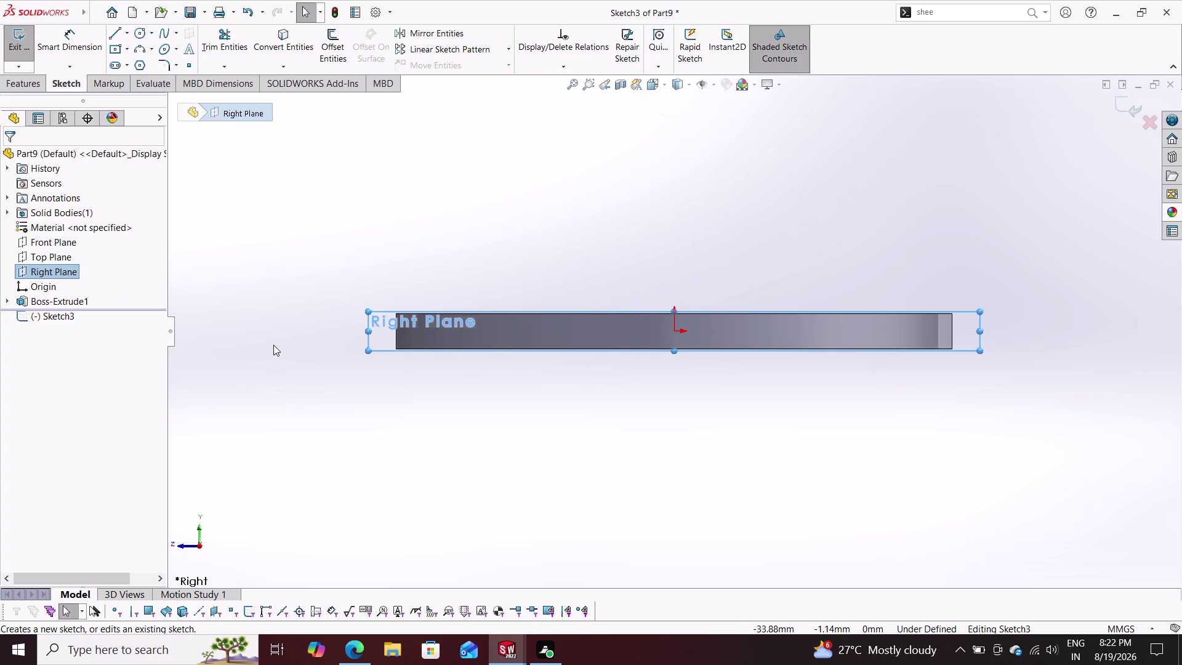
key(Escape)
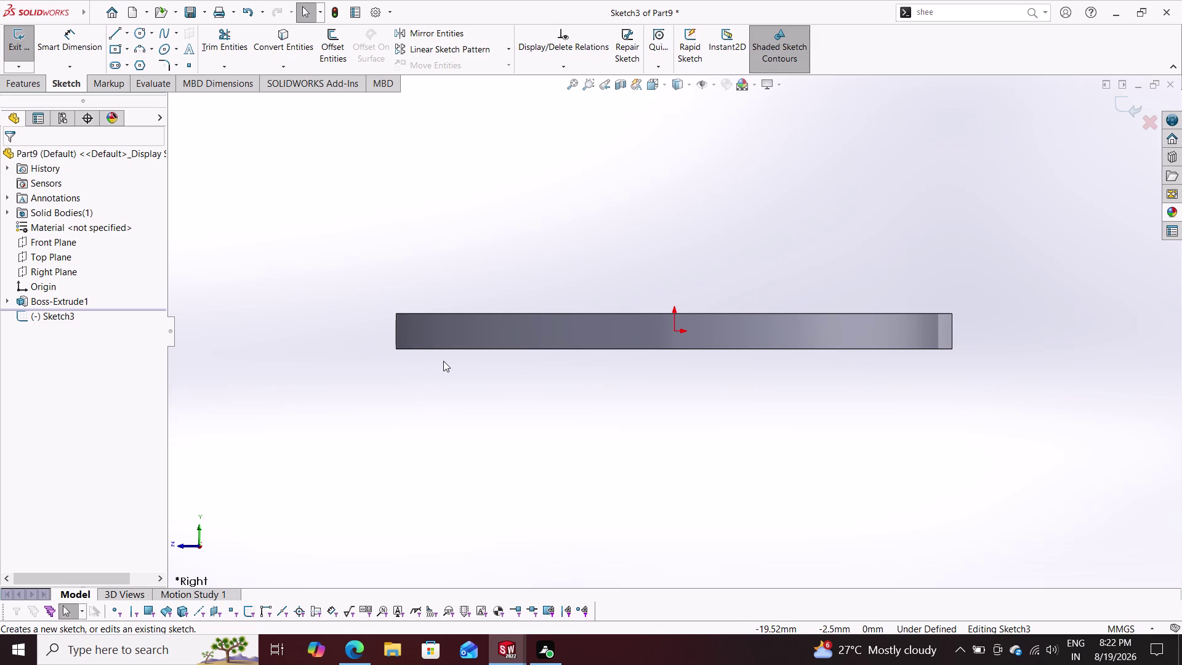
scroll(down, 3)
scroll(up, 3)
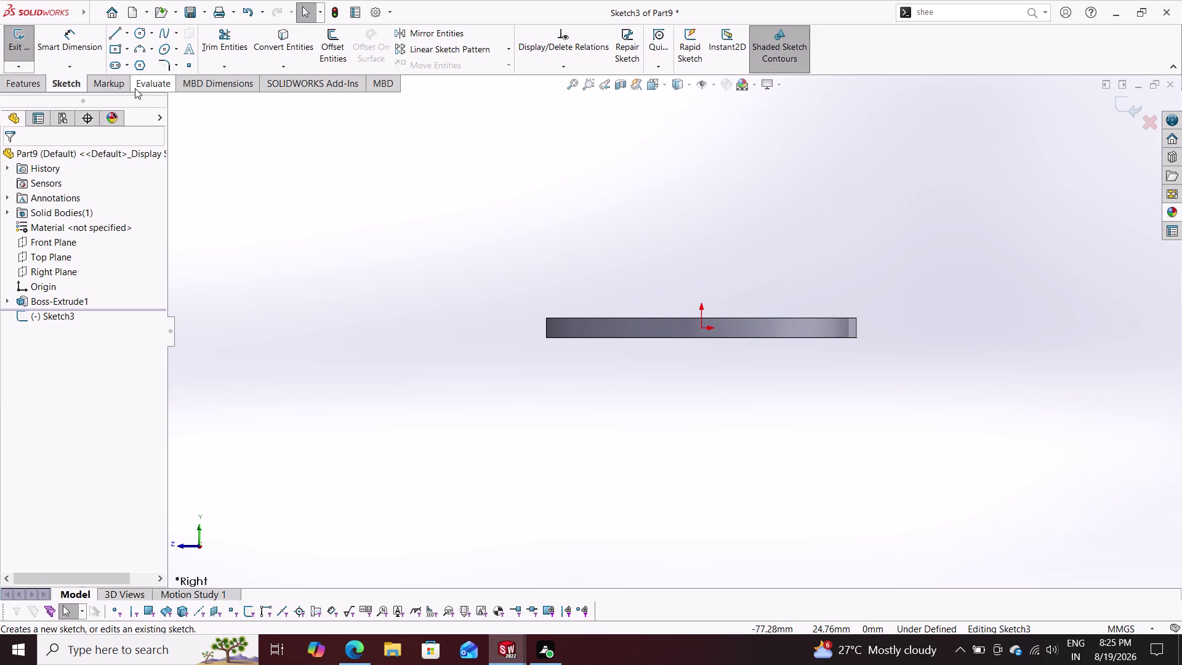
click(126, 38)
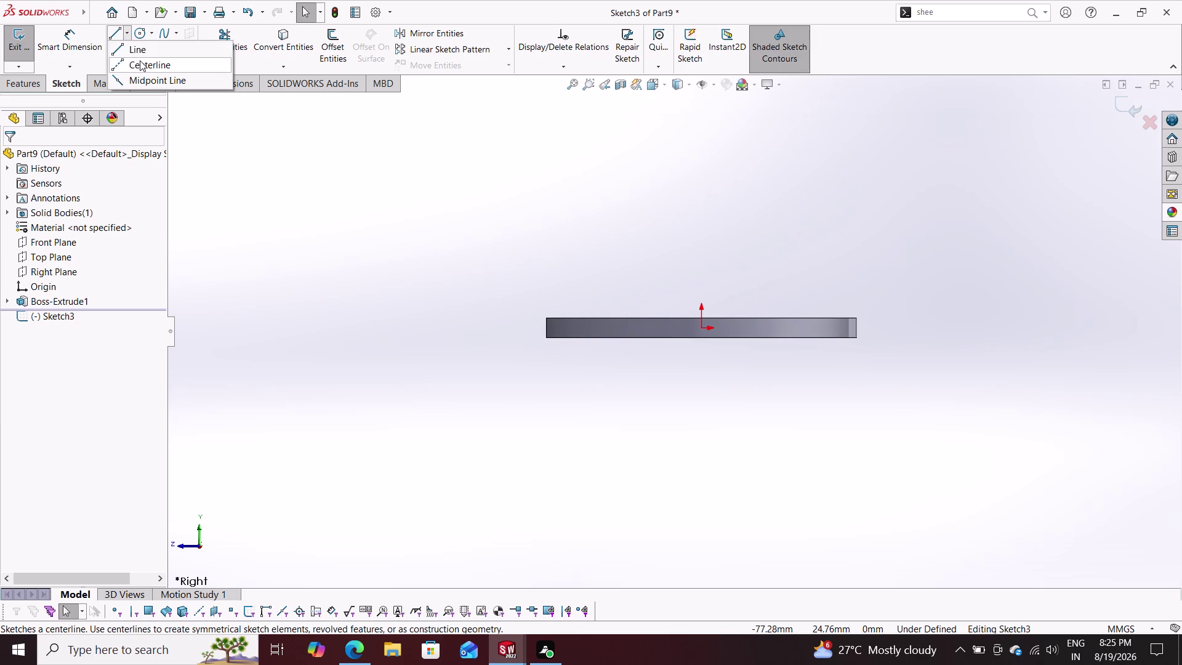
Draw a horizontal centerline through the origin out to the ring's right edge.
click(127, 32)
click(127, 32)
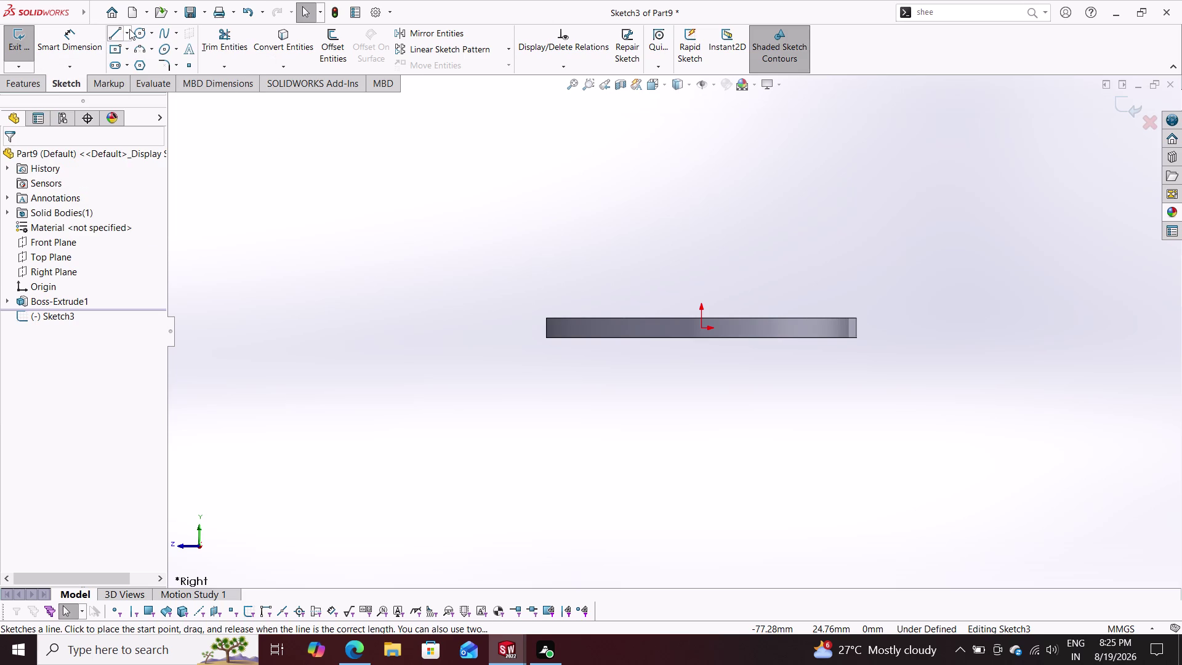
click(128, 32)
click(135, 64)
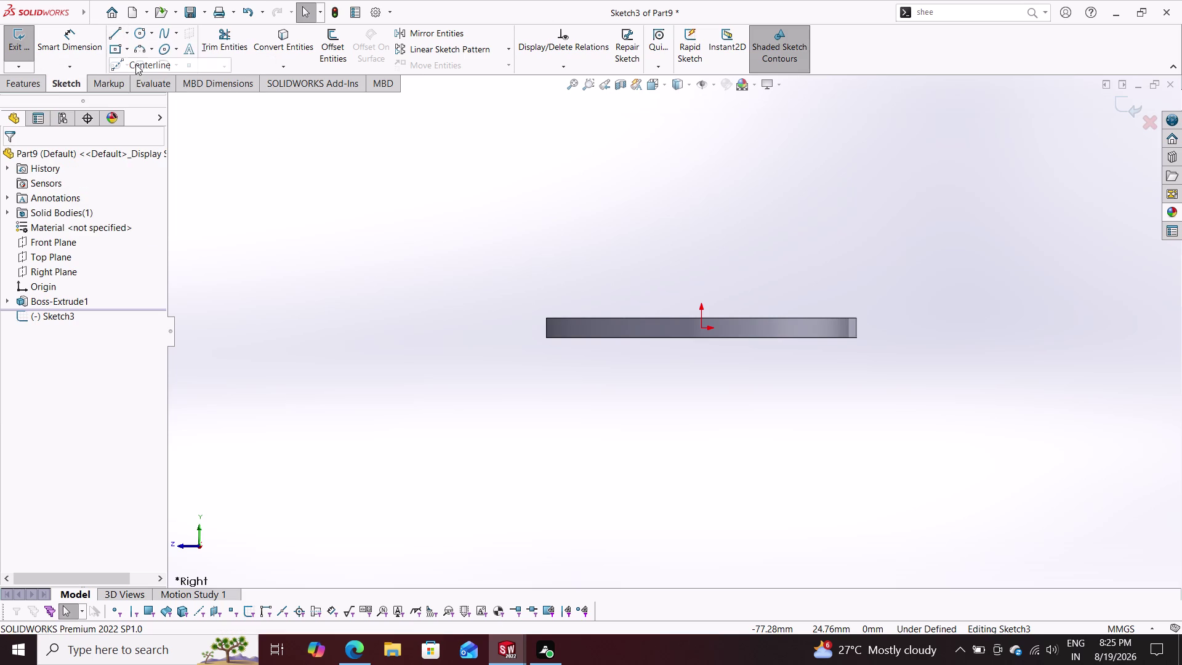
click(545, 327)
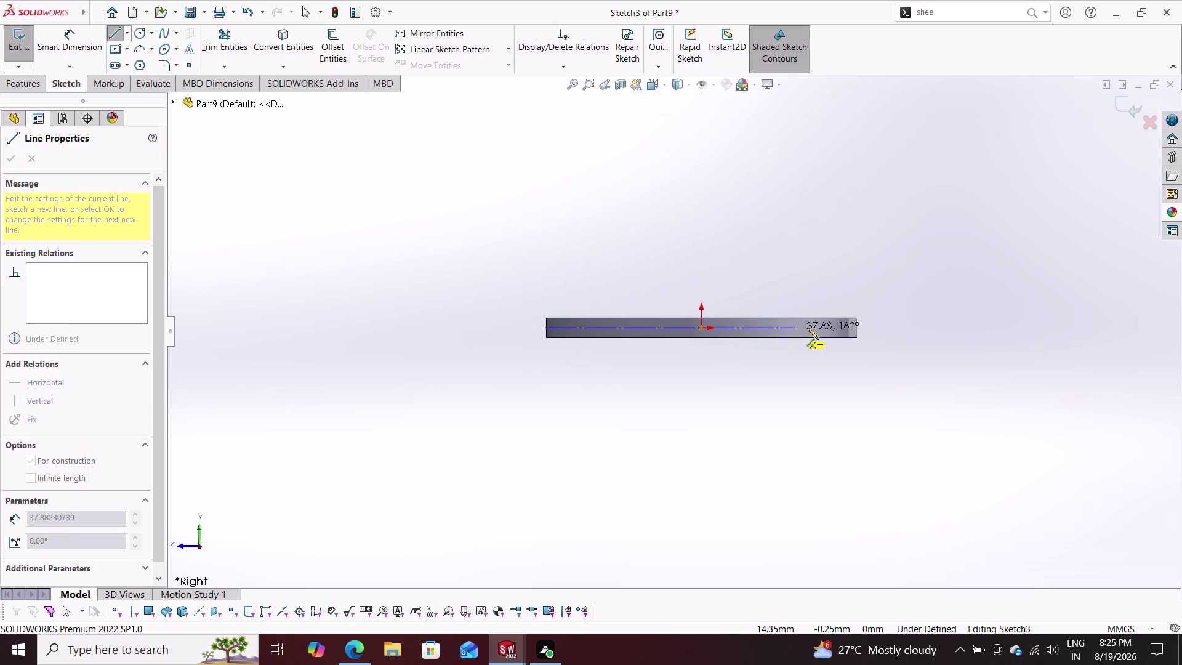
click(859, 328)
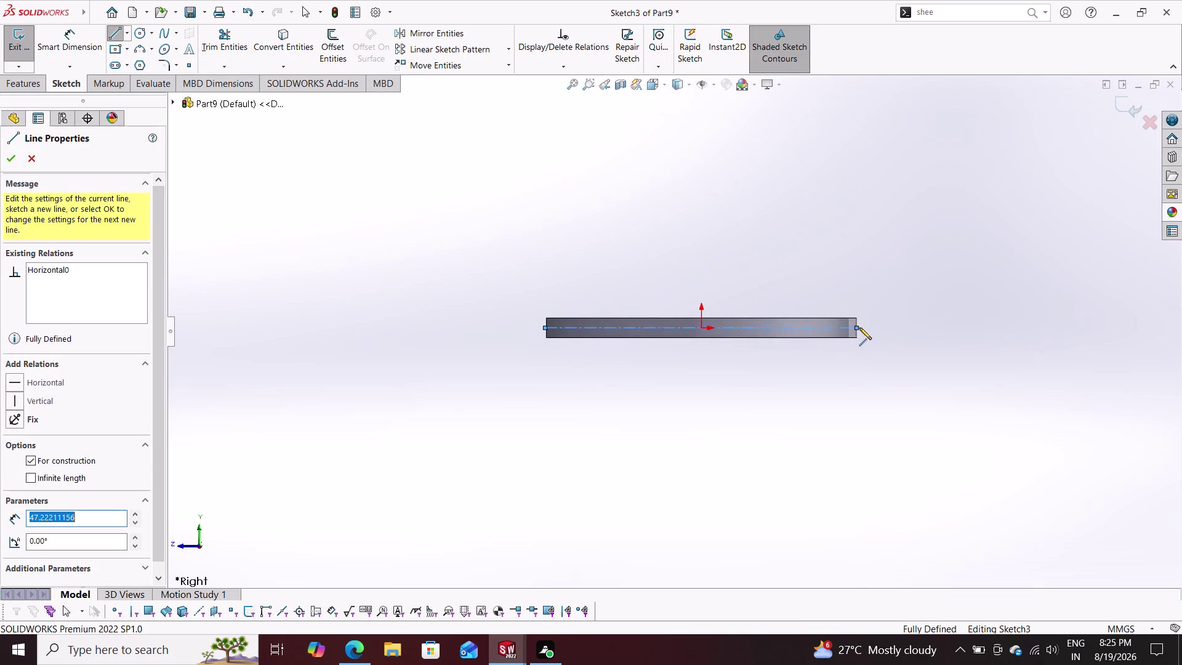
key(Escape)
scroll(down, 3)
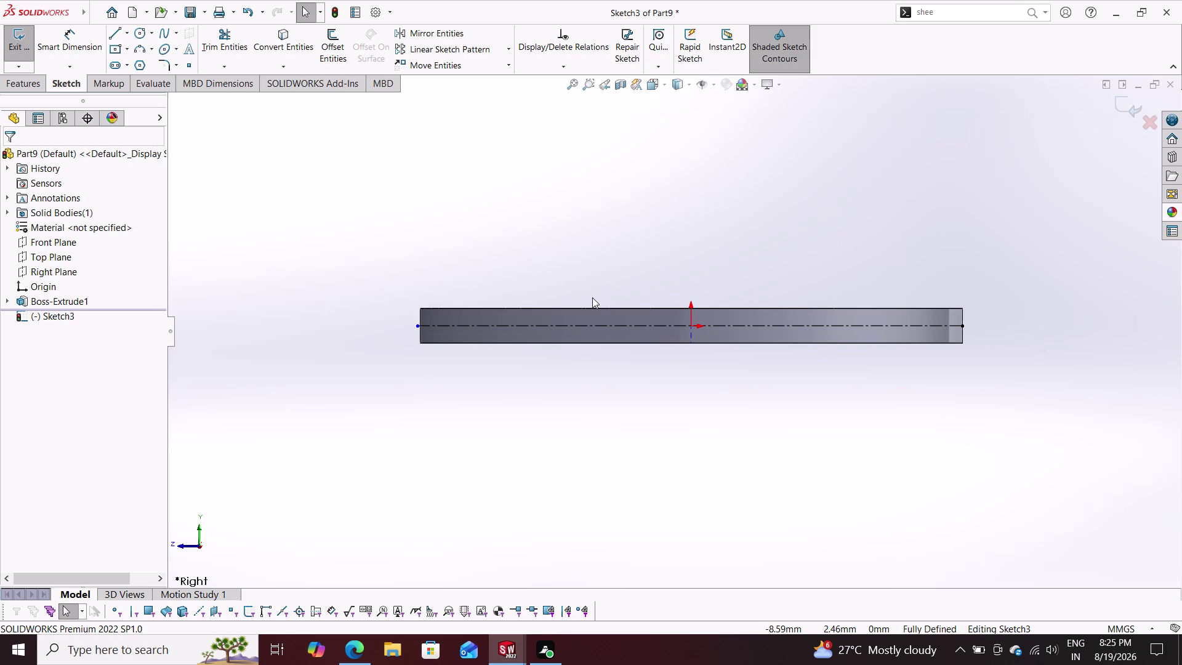
click(117, 32)
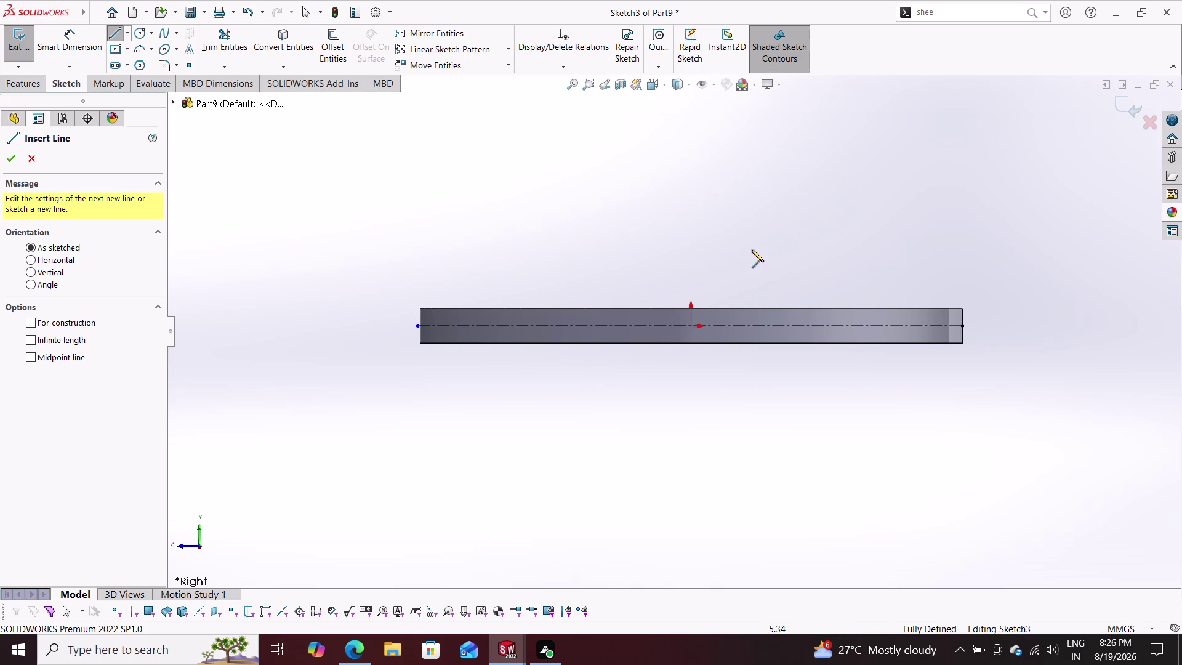
Draw a slanted line crossing the ring through the origin.
drag(563, 231, 763, 376)
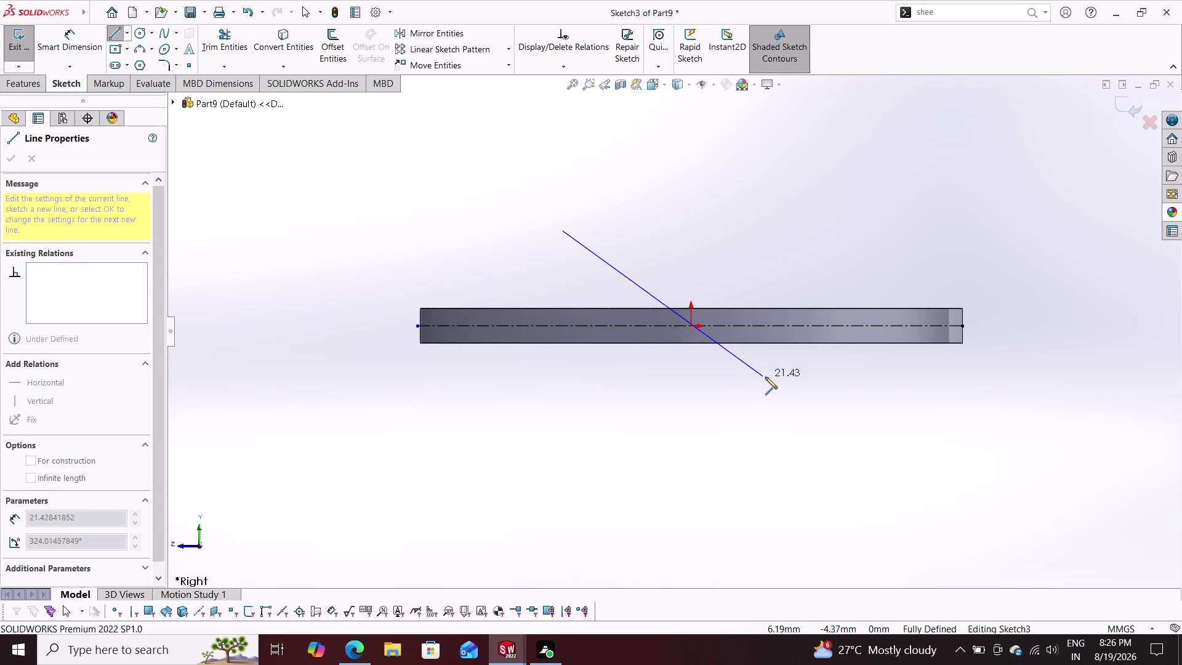
drag(762, 376, 805, 412)
key(Escape)
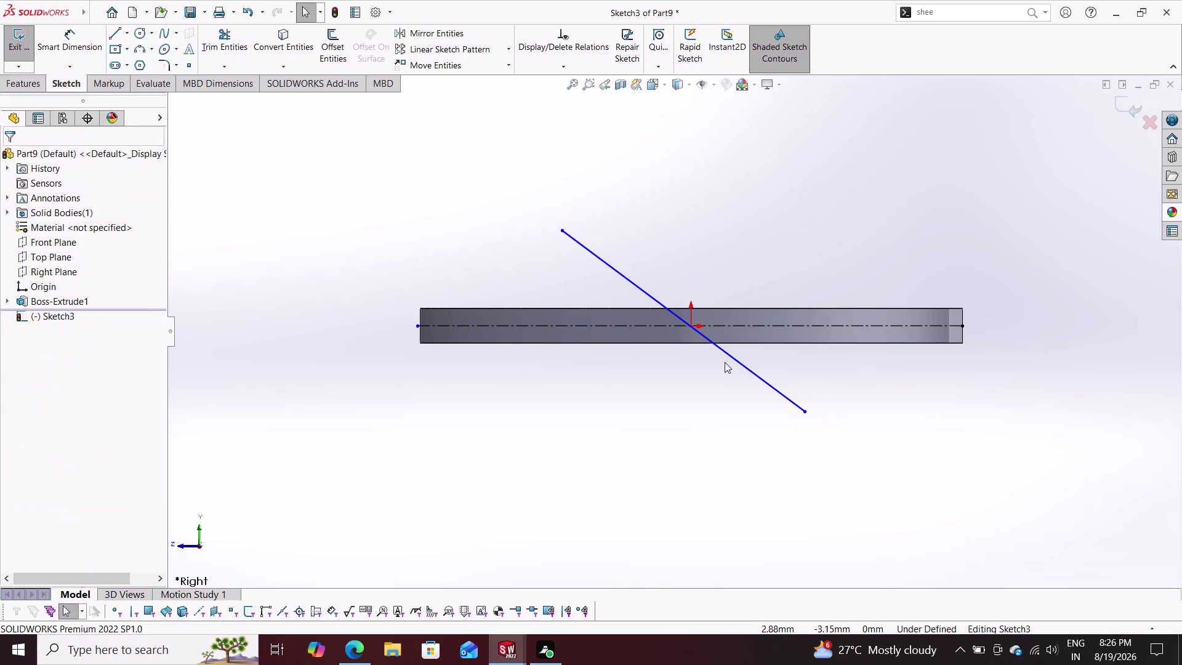
scroll(down, 3)
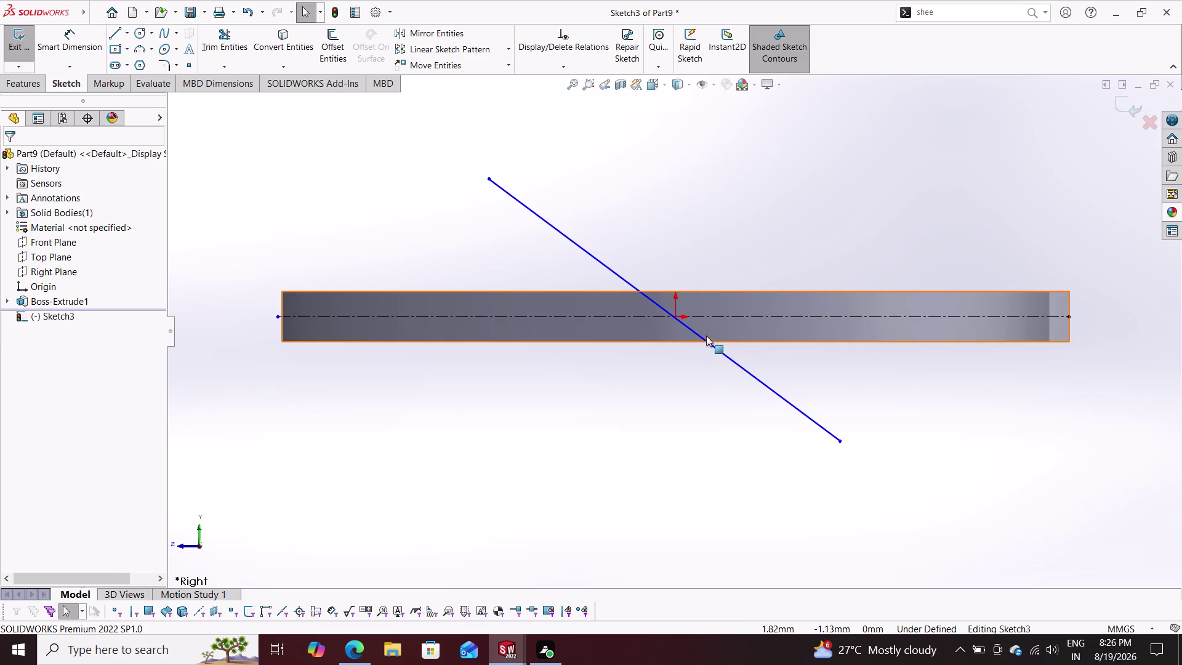
Add a Midpoint relation between the slanted line and the origin.
click(677, 318)
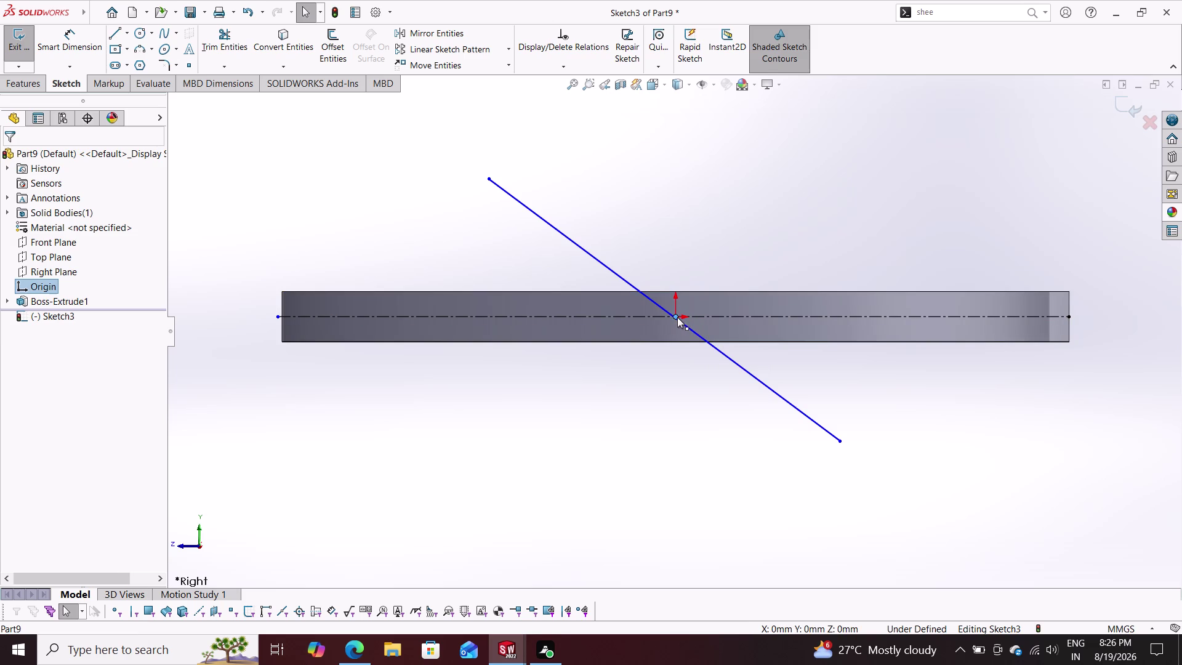
click(682, 321)
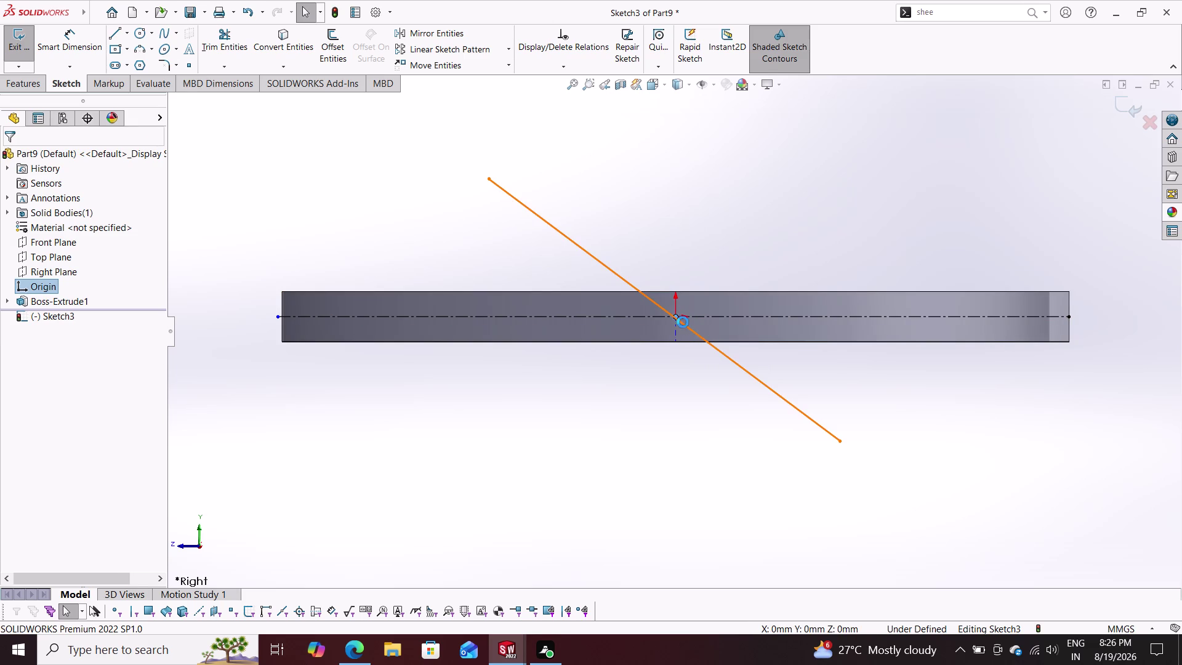
click(62, 378)
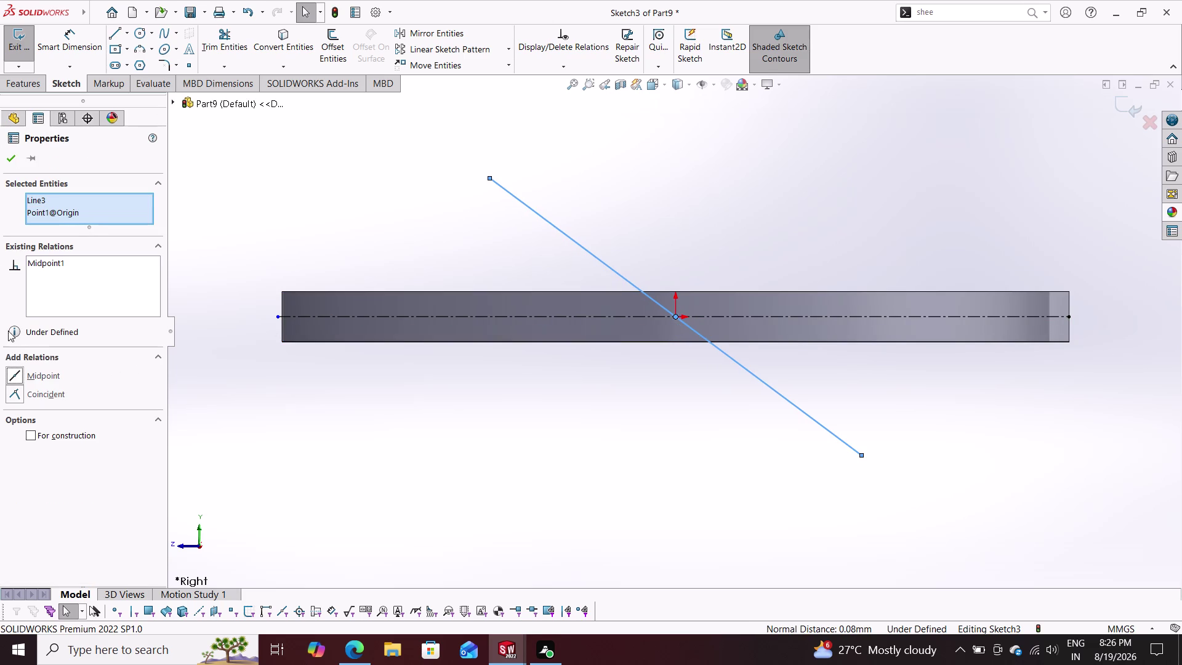
click(14, 159)
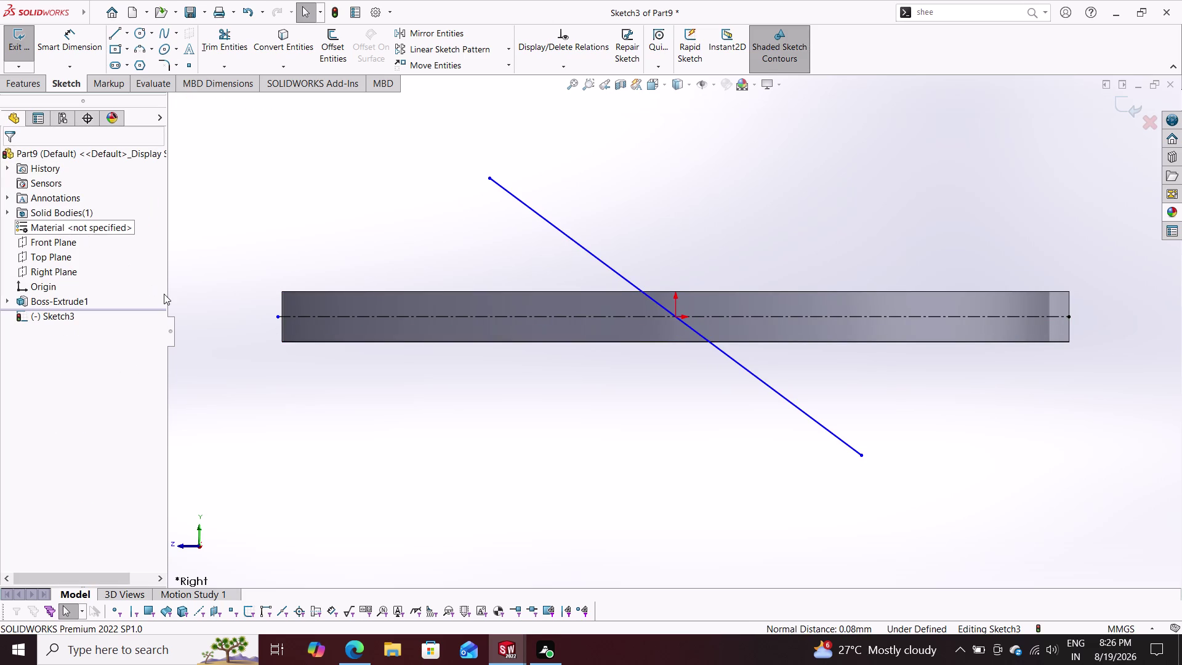
key(Escape)
Offset the angled line 0.50 mm bi-directionally.
click(329, 55)
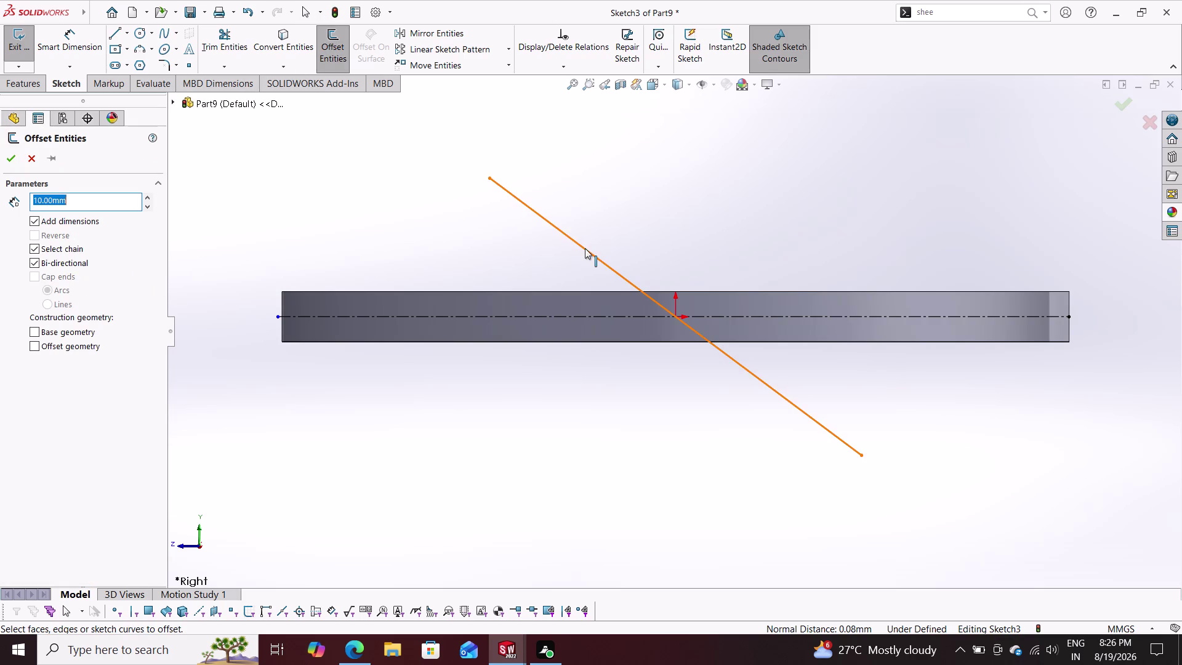
click(586, 249)
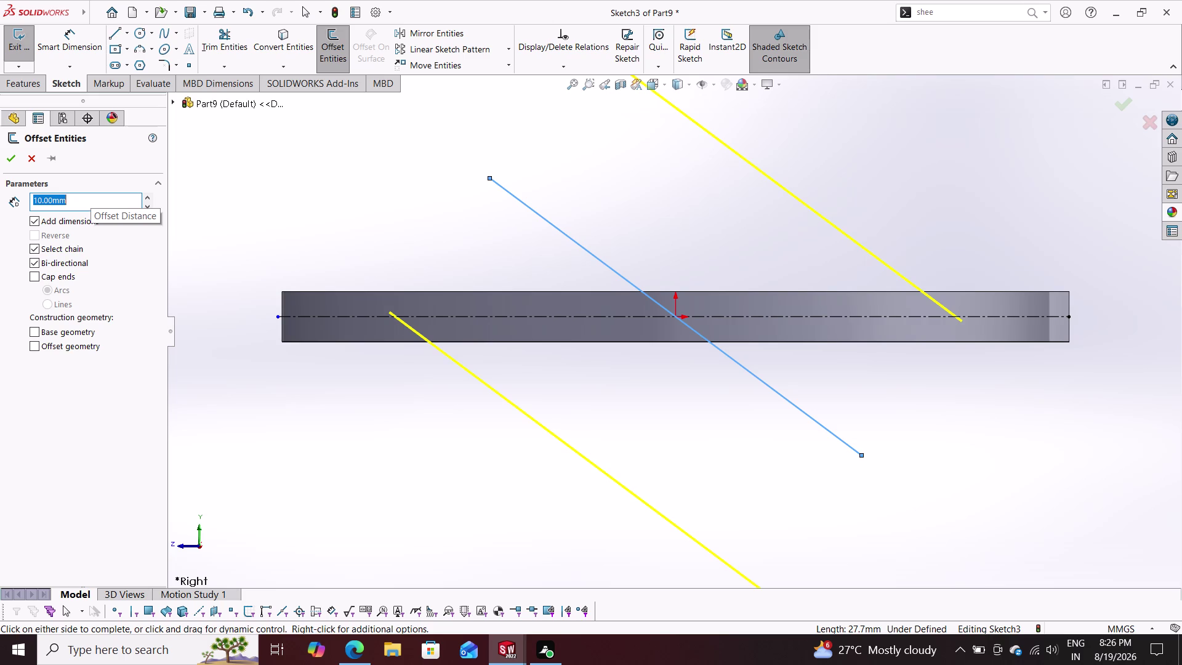
text(0.)
text(5)
key(Return)
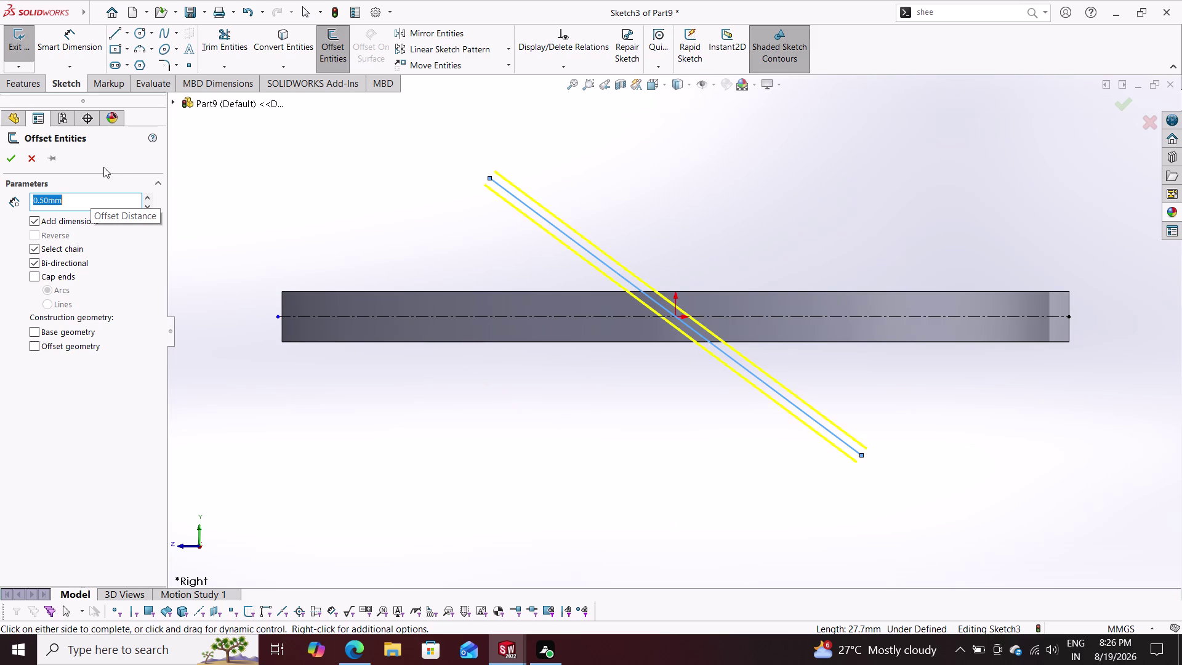
click(16, 154)
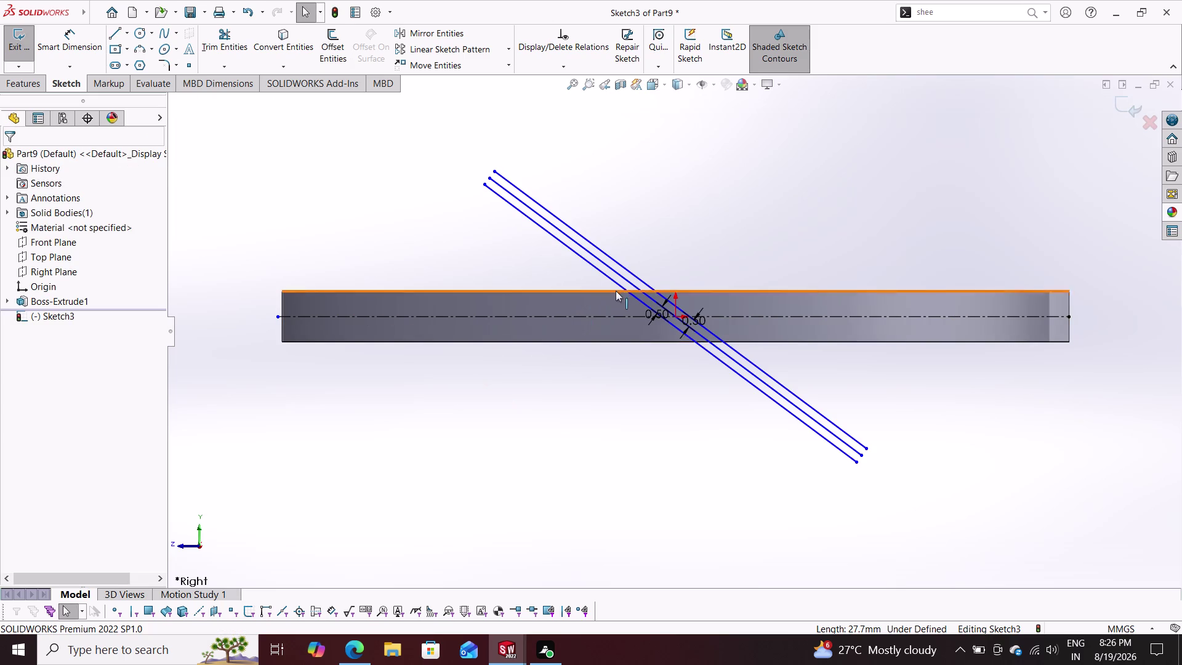
Convert the original angled line into construction geometry.
click(625, 281)
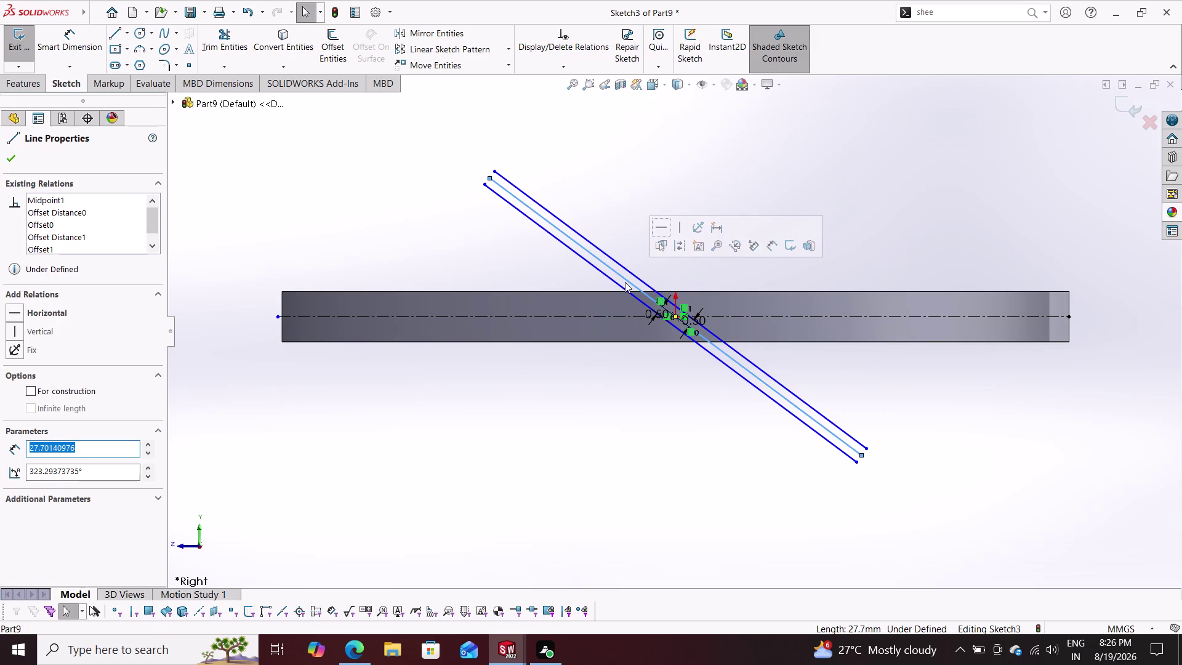
click(682, 244)
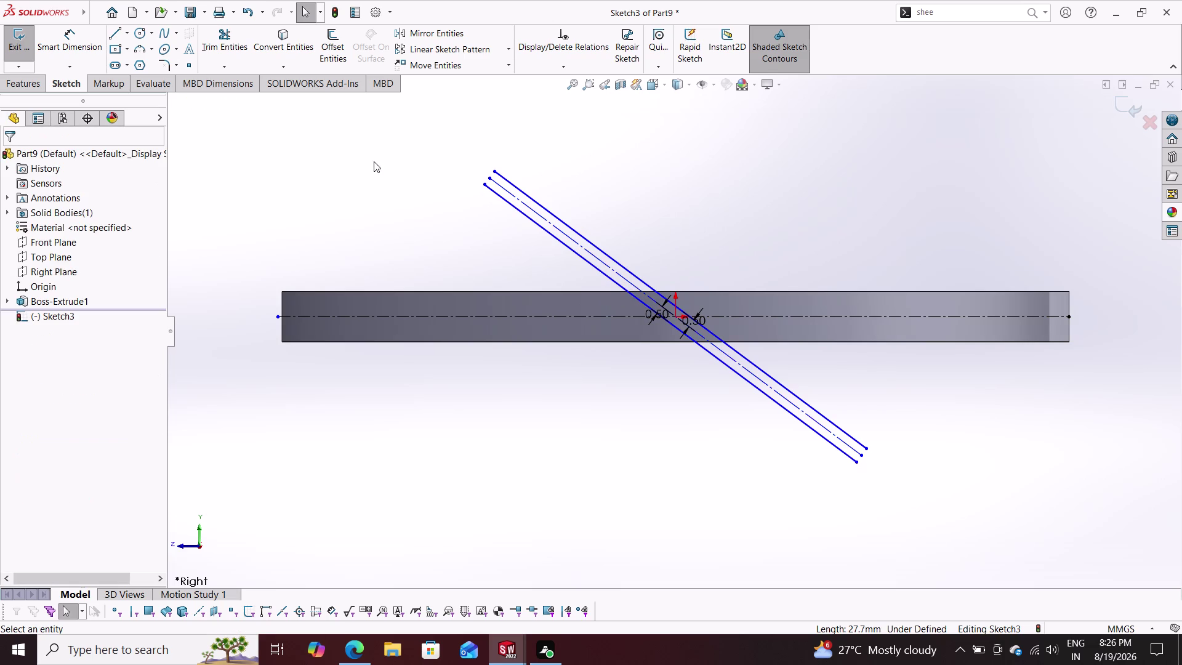
click(114, 32)
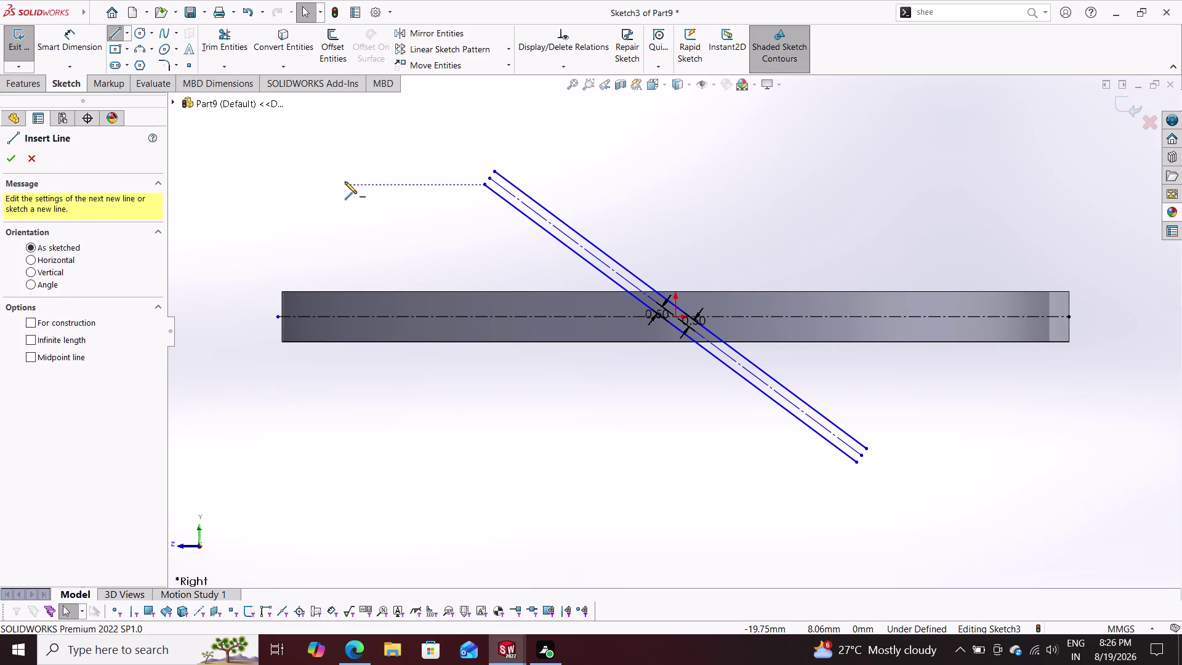
Draw short lines joining the offset line ends at both slot tips.
click(496, 168)
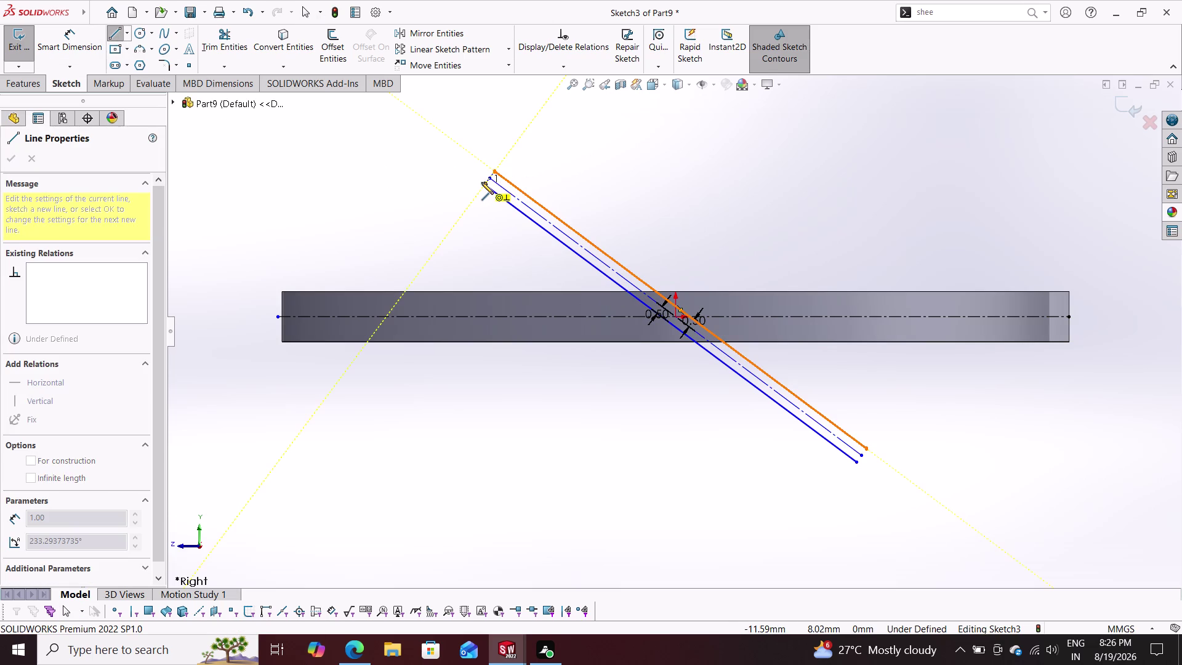
click(483, 182)
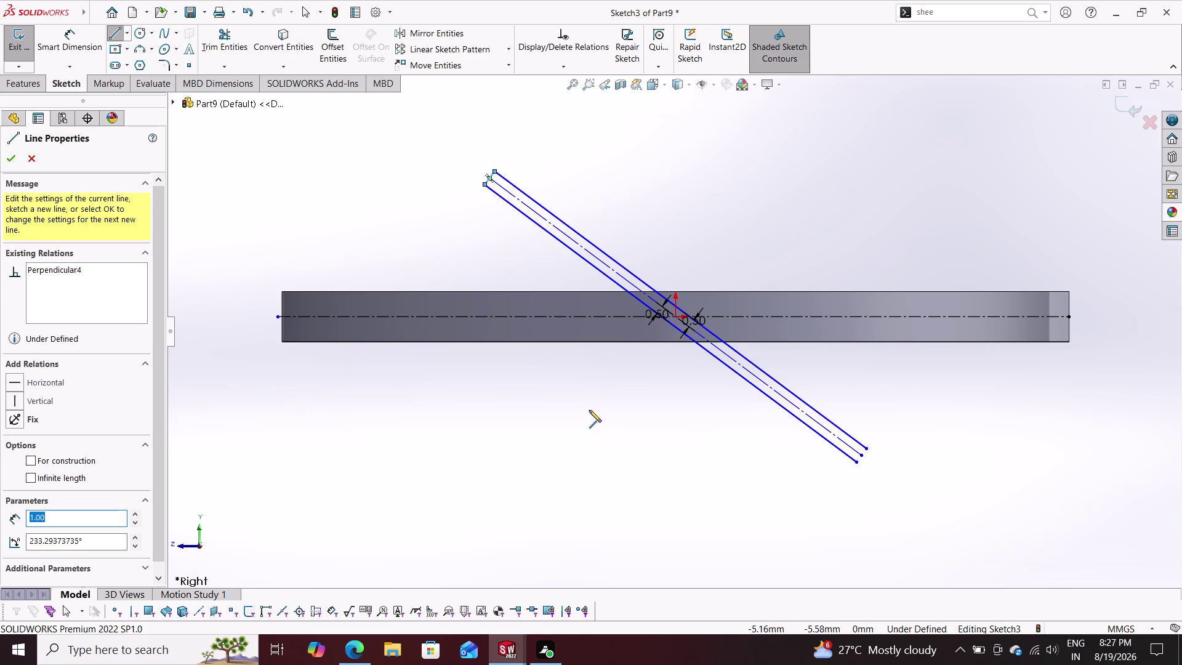
click(868, 448)
click(855, 461)
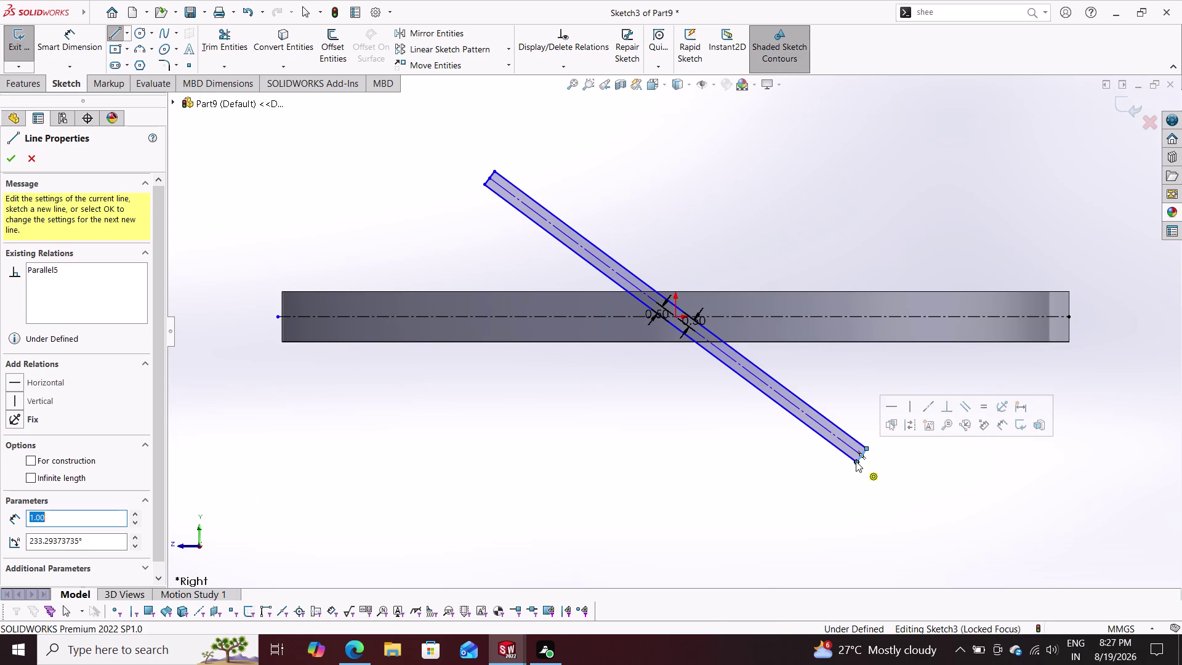
key(Escape)
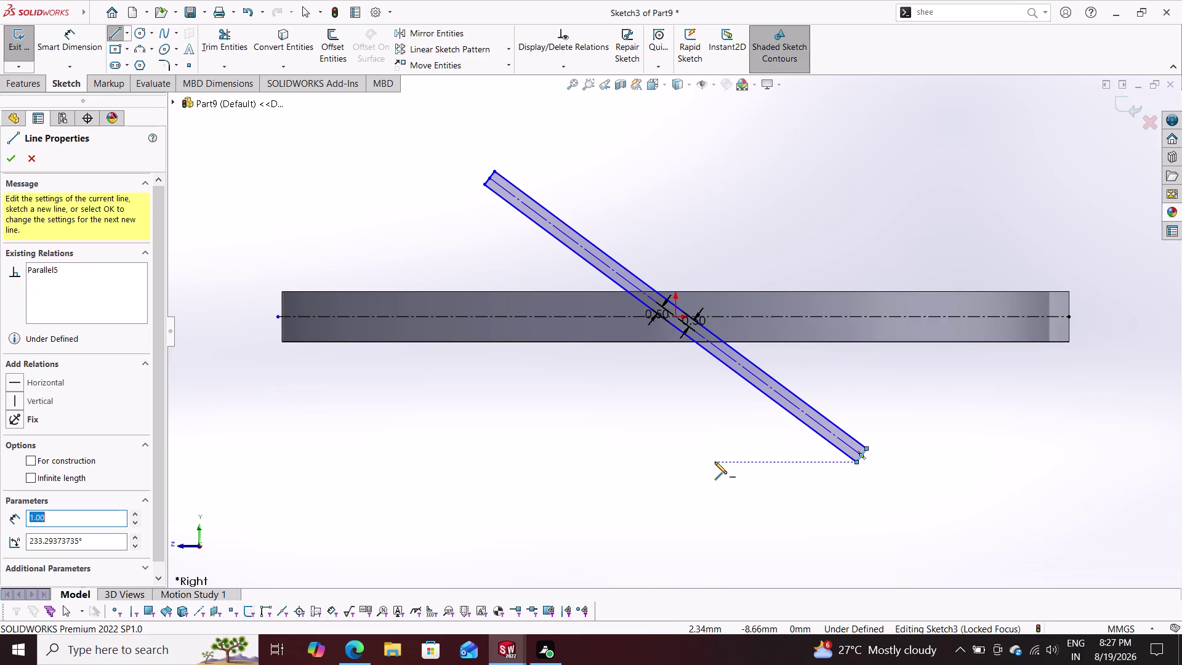
key(Escape)
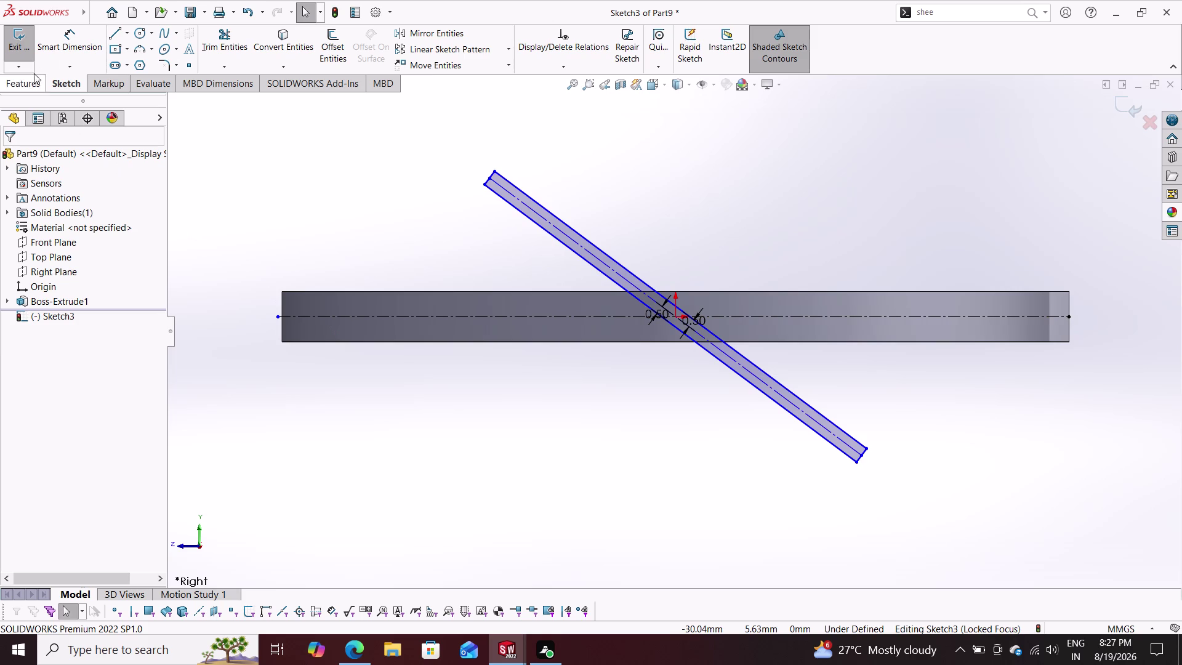
Dimension the slot length between its two ends as 40 mm.
click(62, 34)
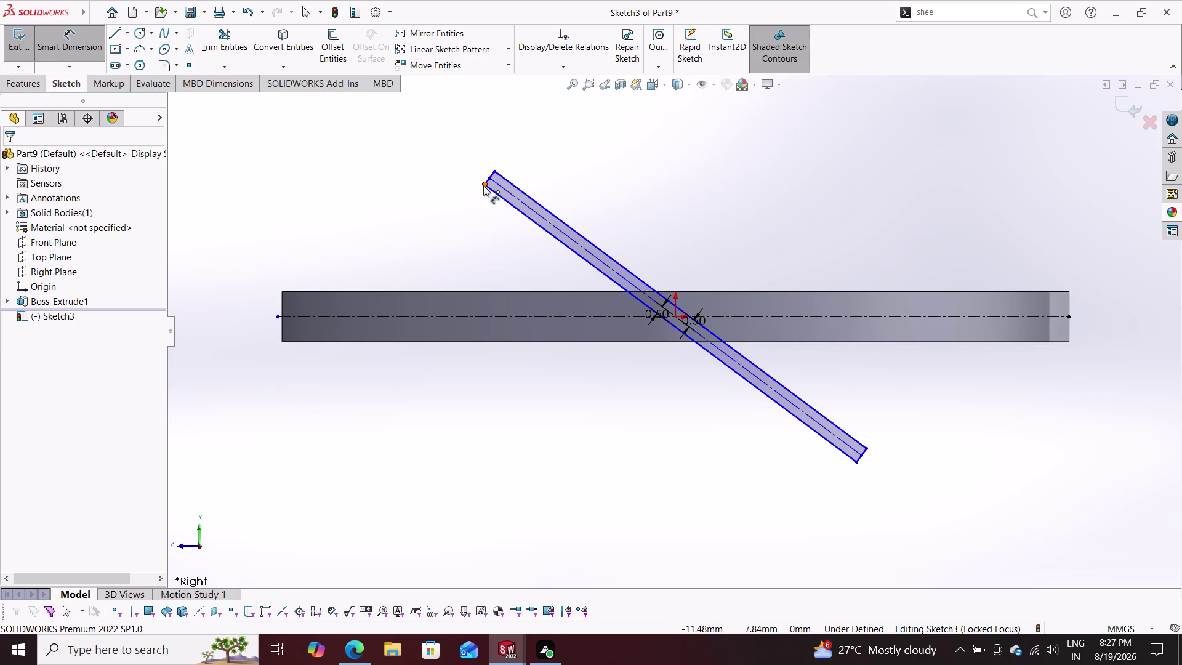
click(483, 185)
click(856, 463)
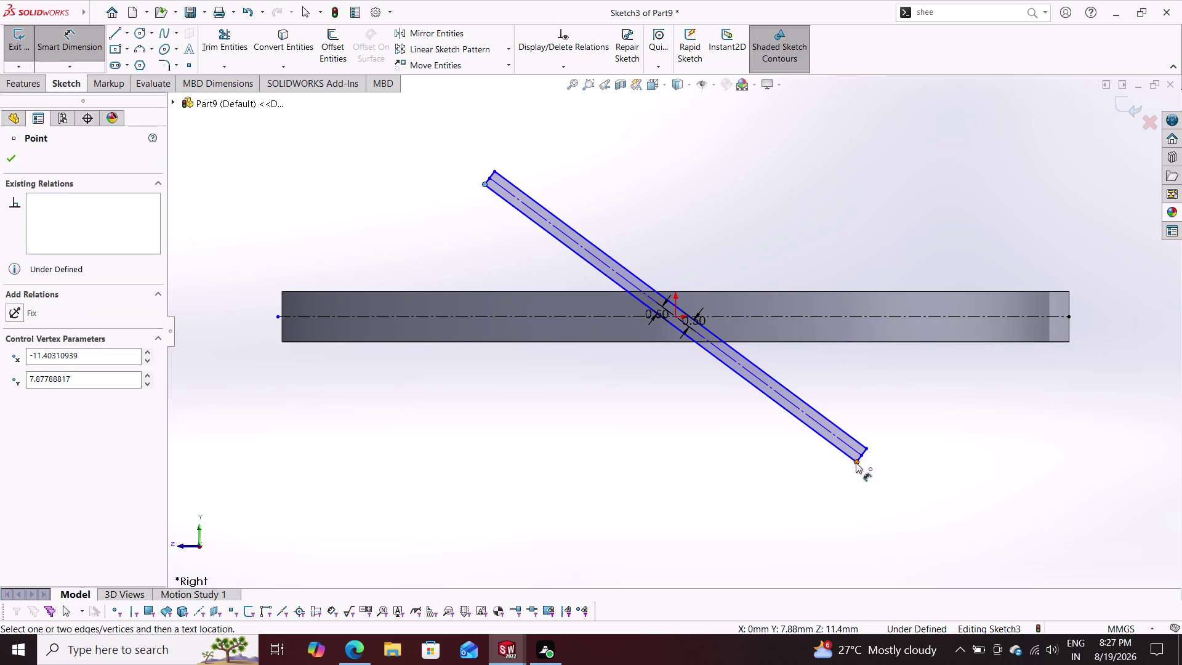
click(617, 416)
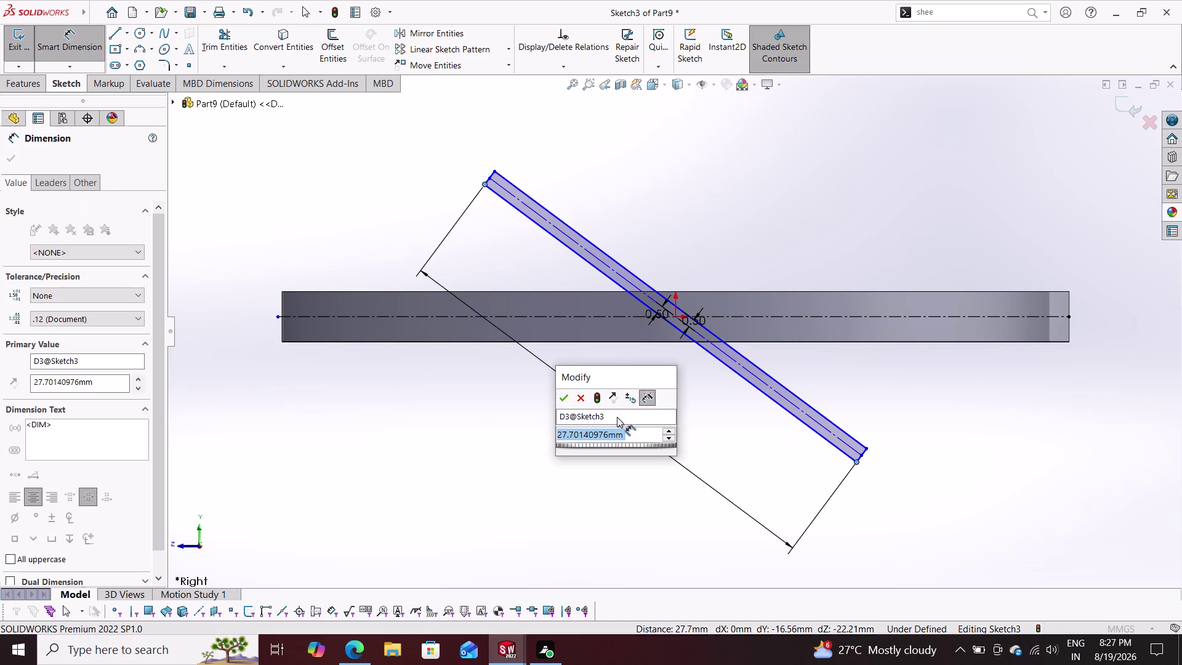
text(40)
key(Return)
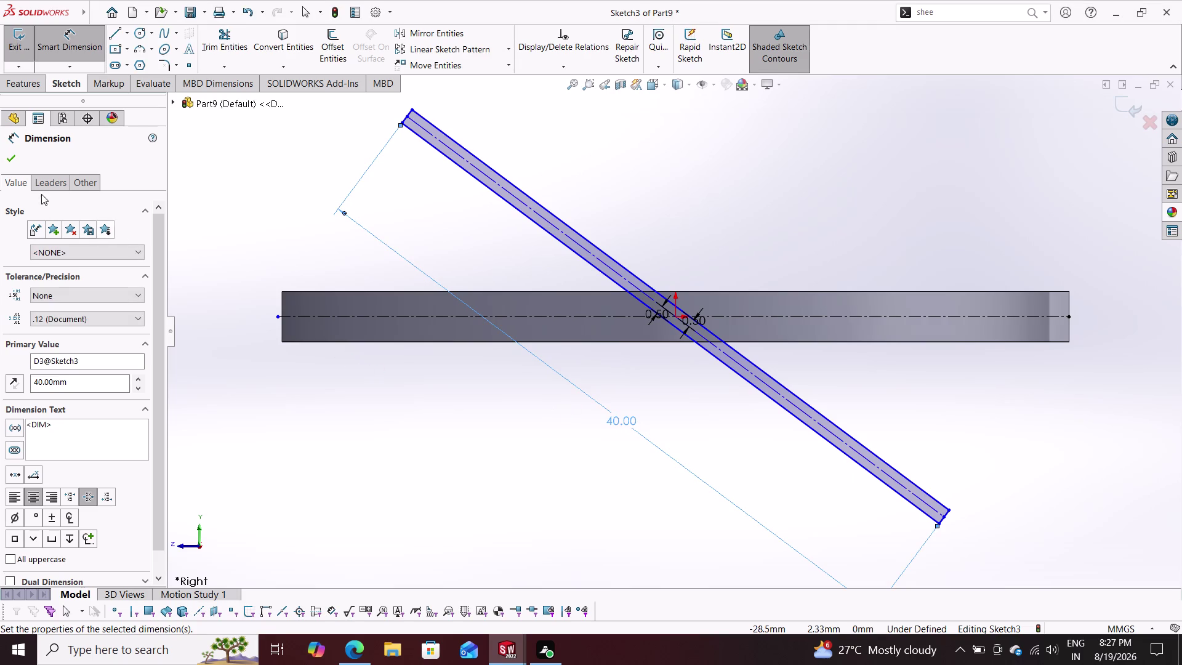
click(10, 156)
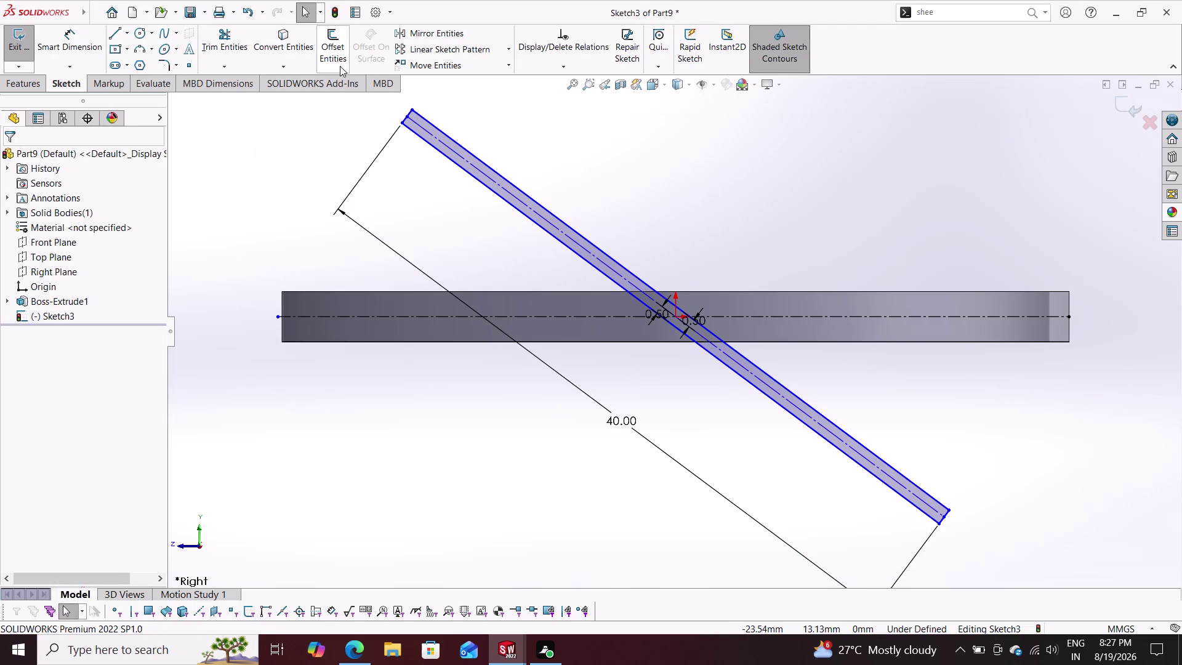
click(34, 84)
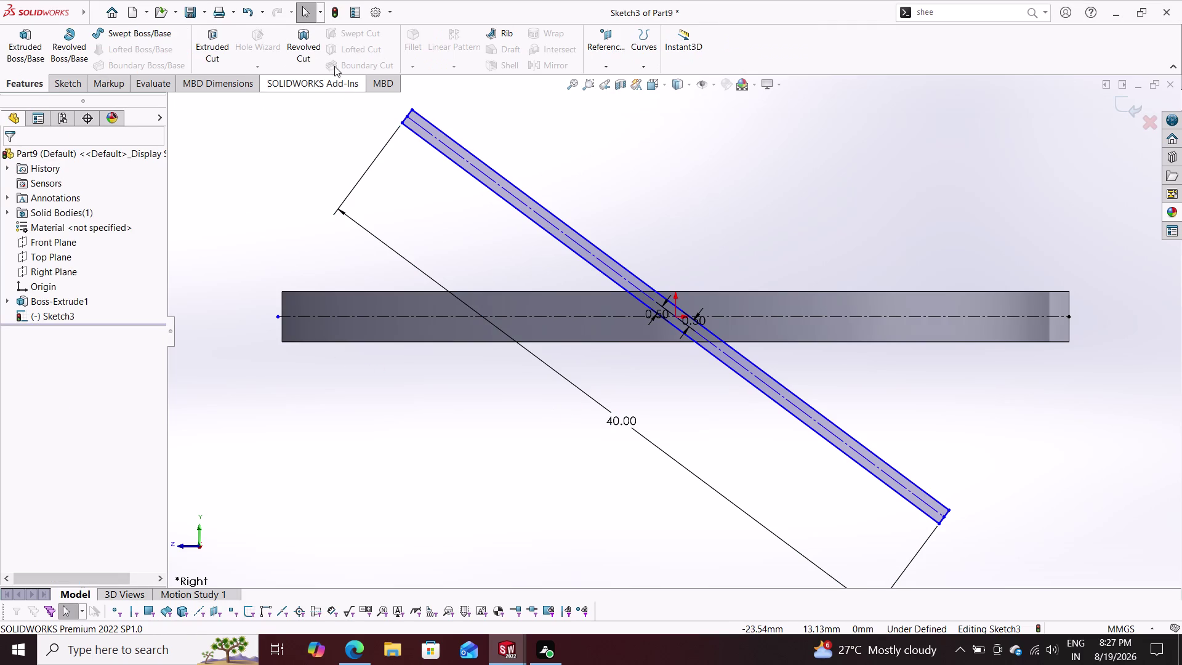
click(206, 35)
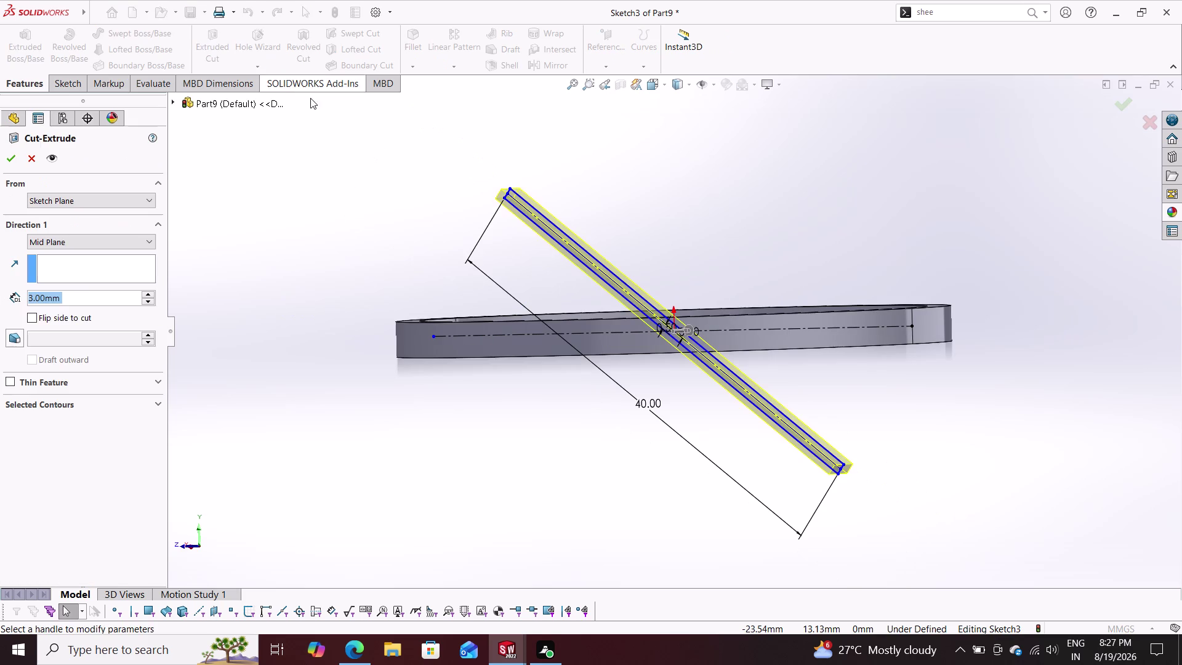
middle_drag(388, 159, 424, 247)
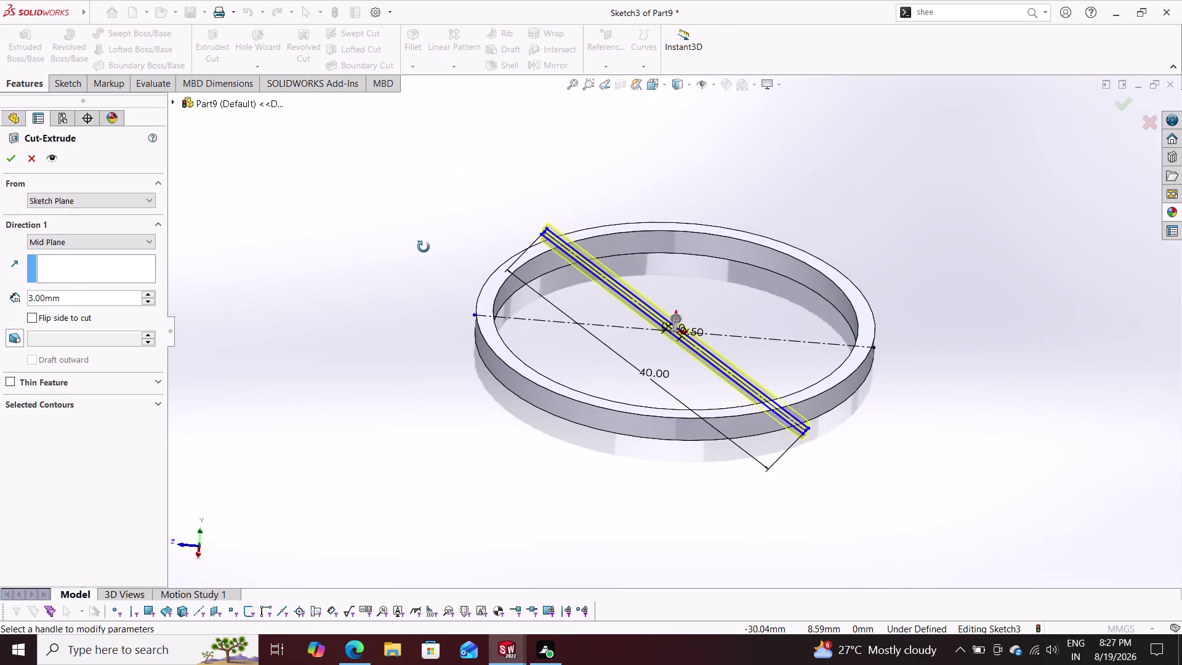
middle_drag(424, 247, 402, 427)
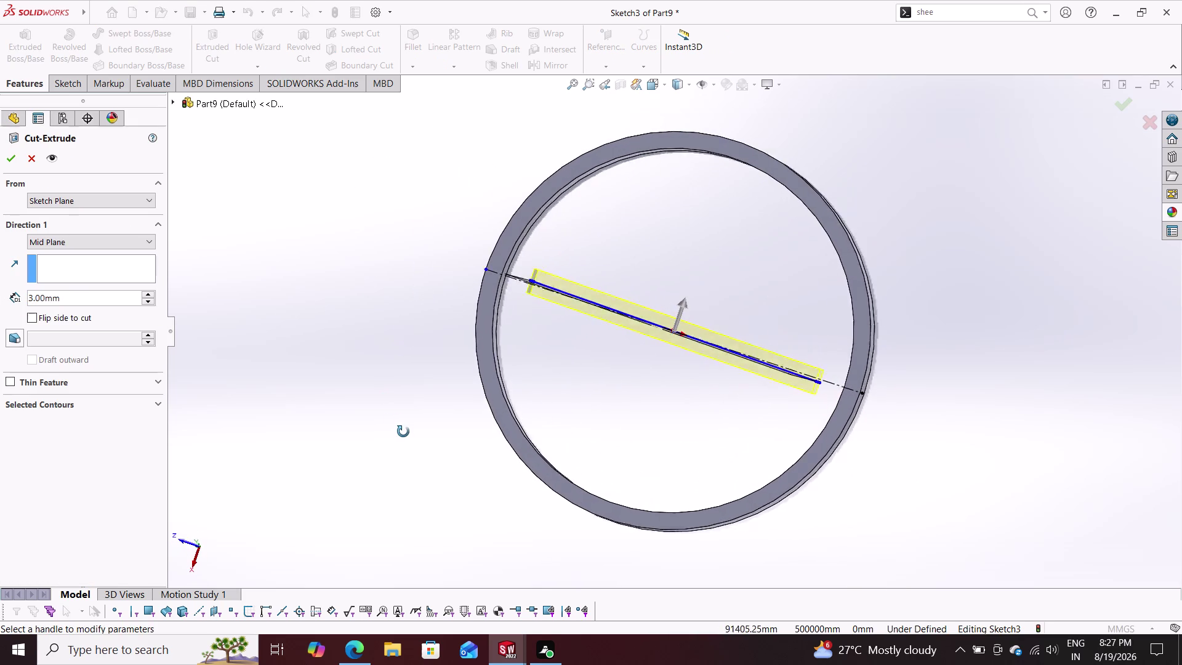
middle_drag(402, 427, 425, 533)
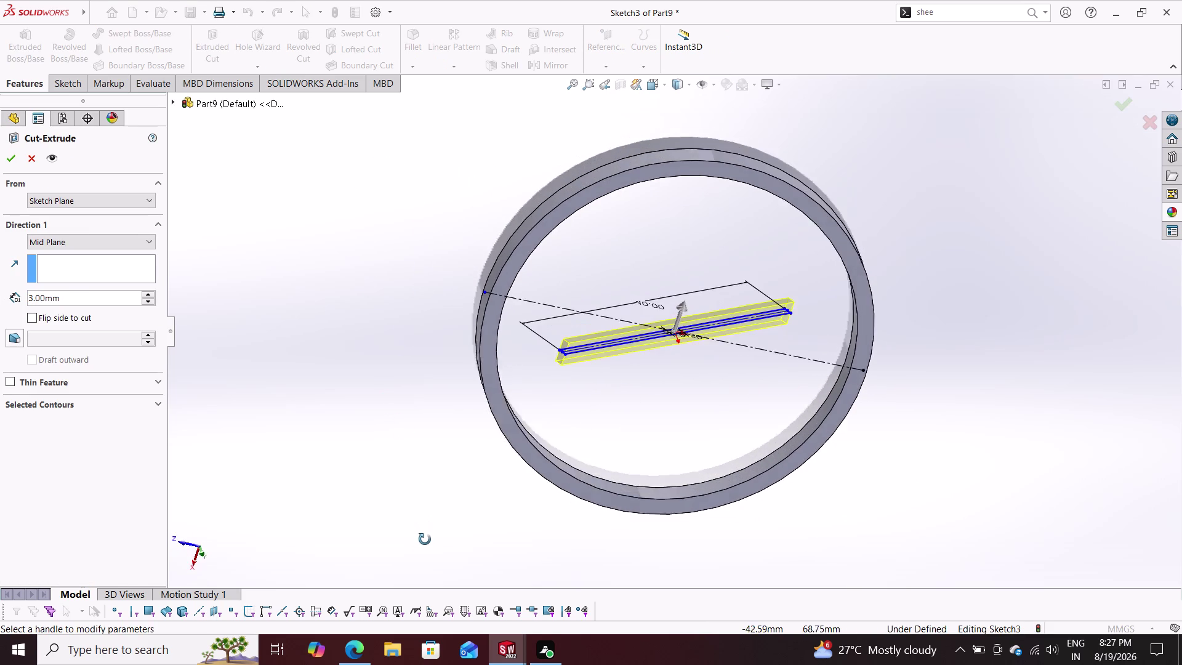
middle_drag(425, 534, 423, 545)
Undo the 40 mm change so the slot length reads 27.70 mm again.
key(Escape)
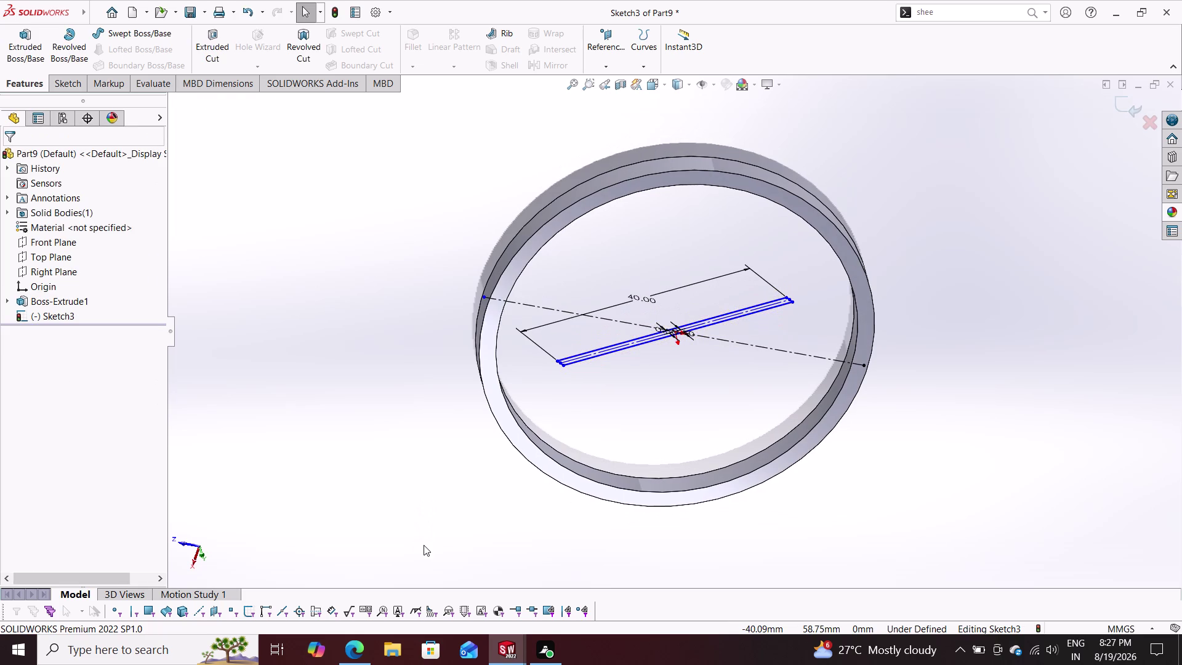
key(ctrl+z)
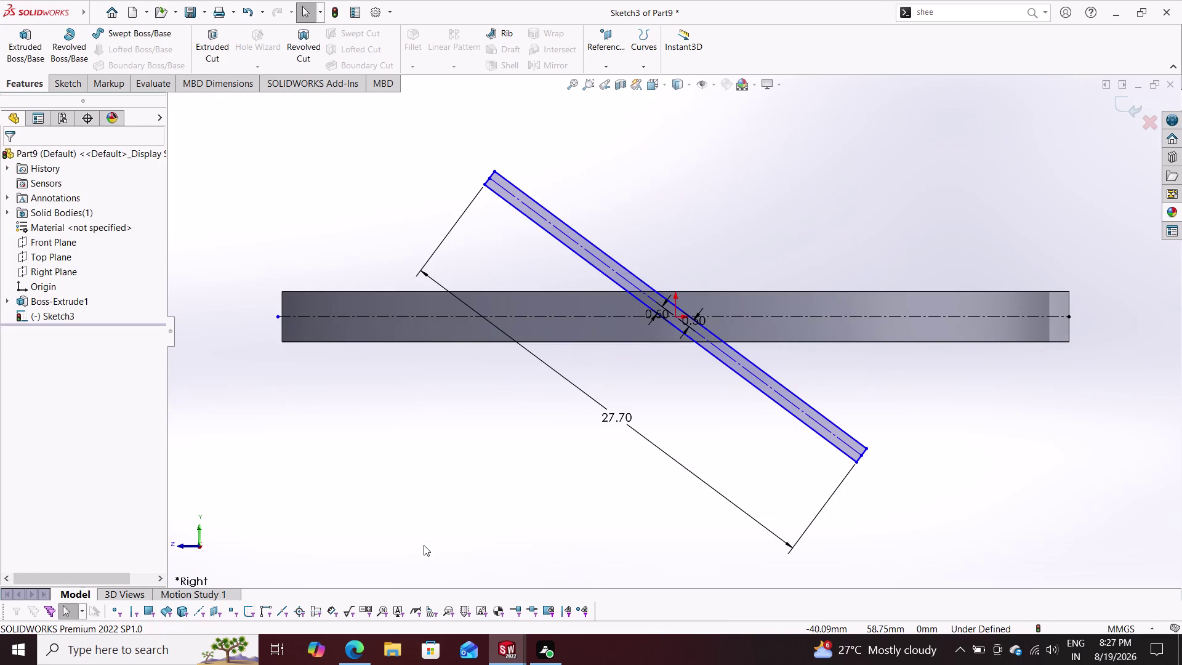
key(Escape)
click(34, 82)
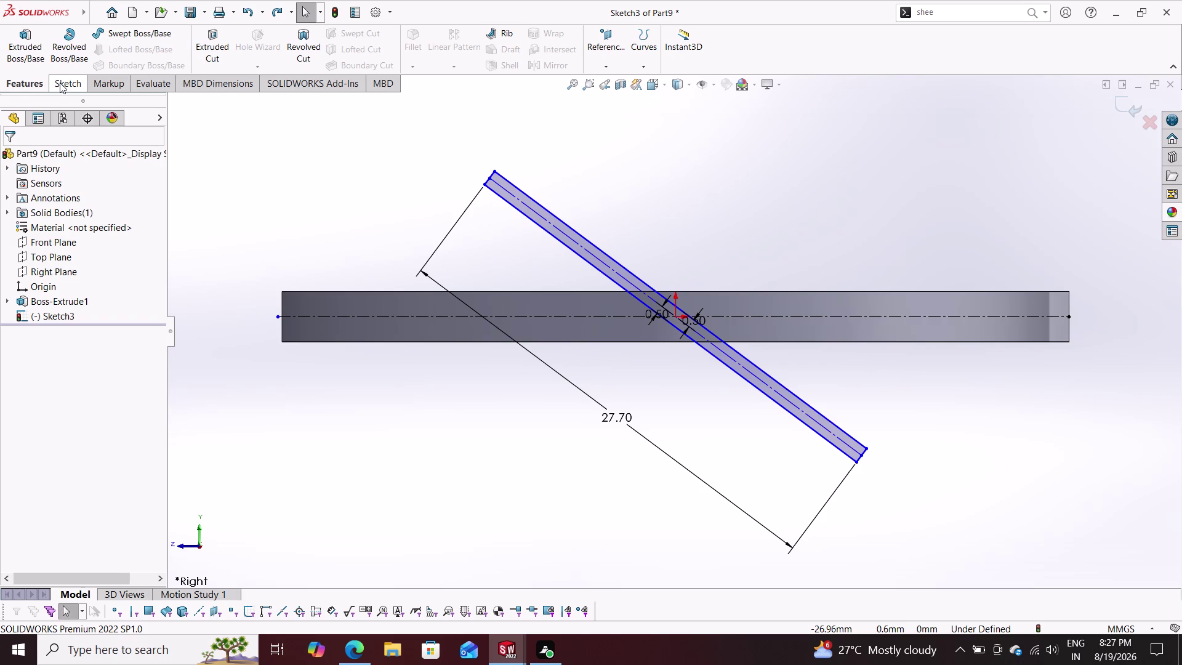
click(60, 82)
Try dimensioning the upper slot edge against the centre line, discarding the previews.
click(71, 45)
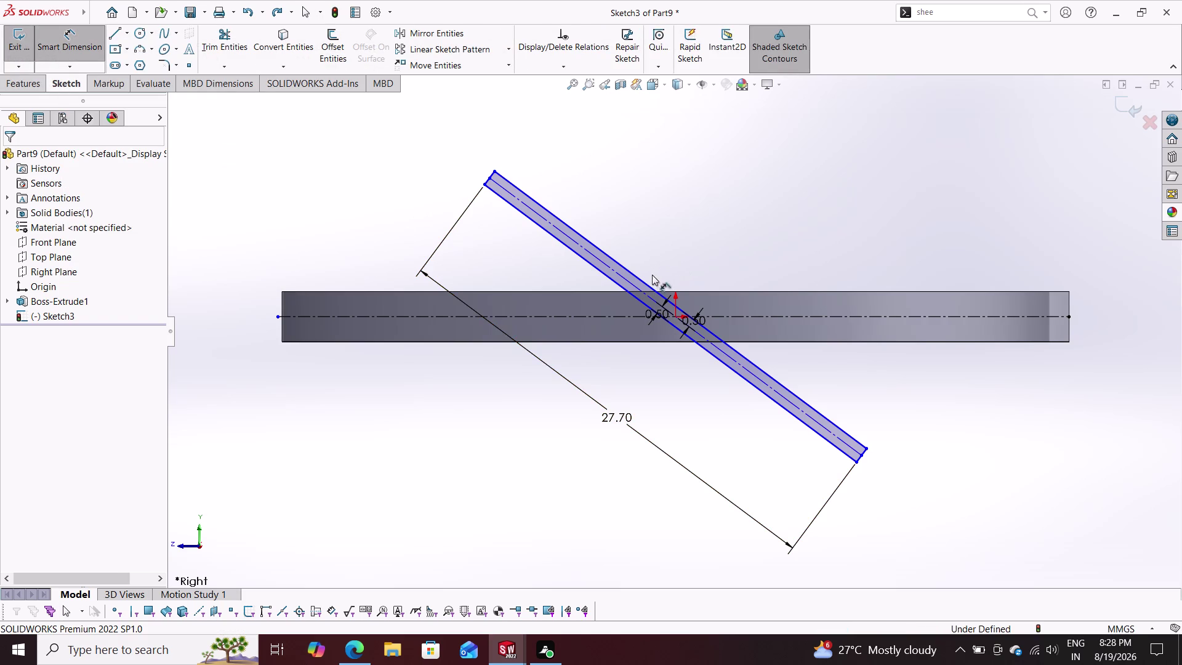
click(646, 283)
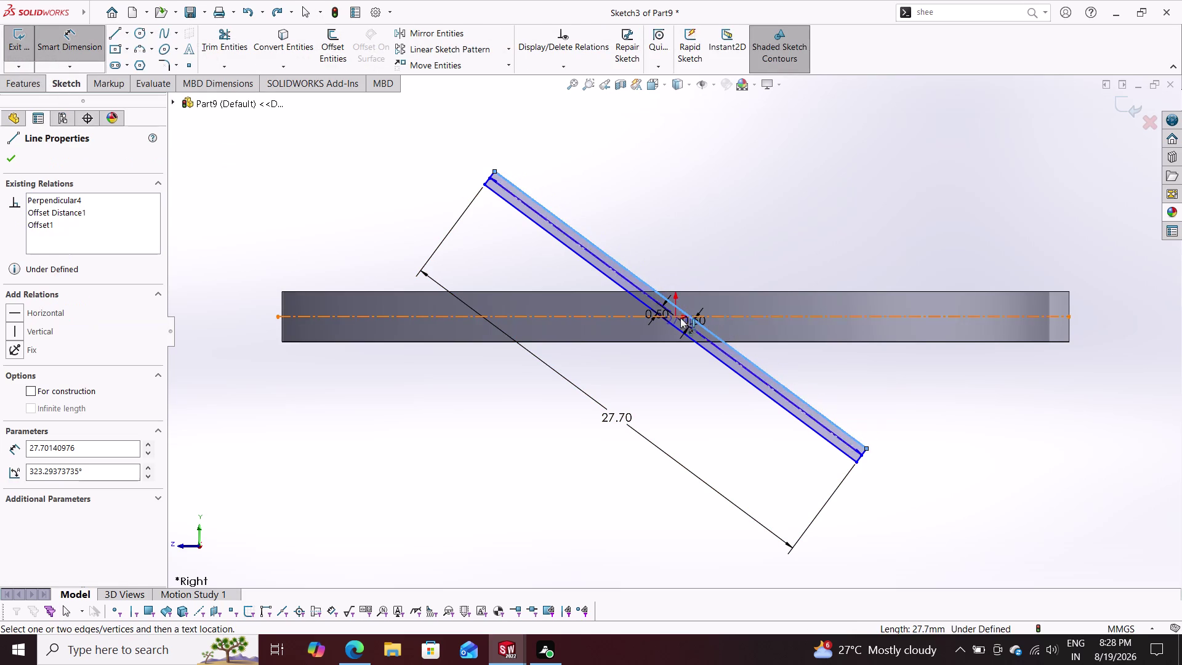
click(678, 316)
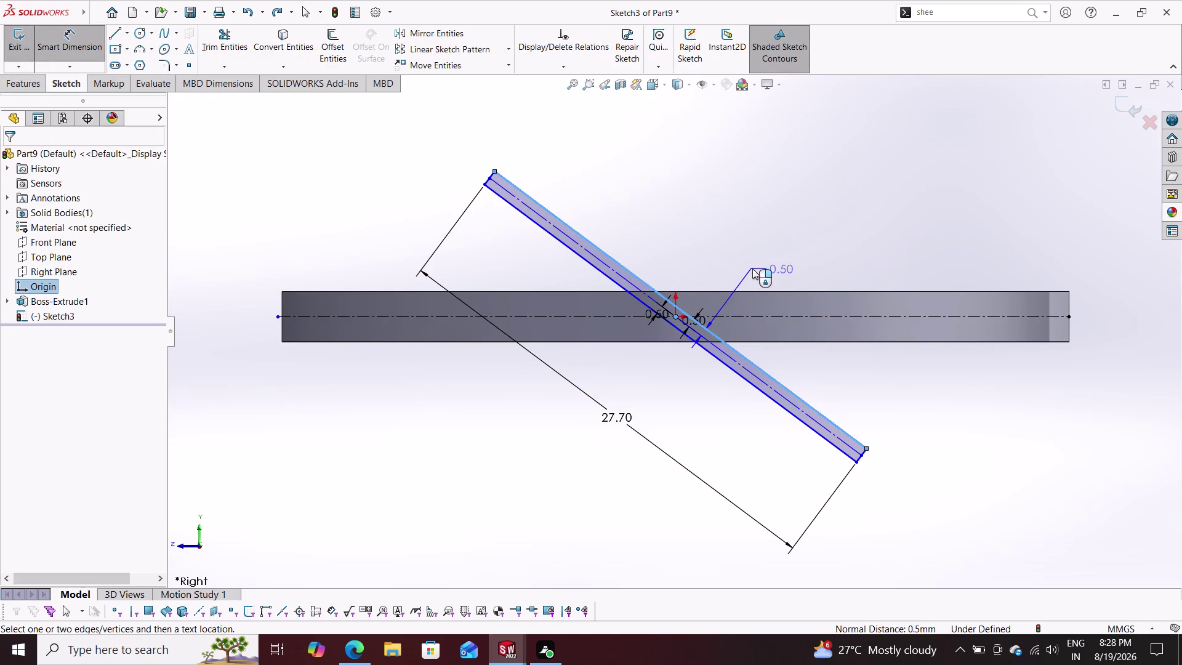
key(Escape)
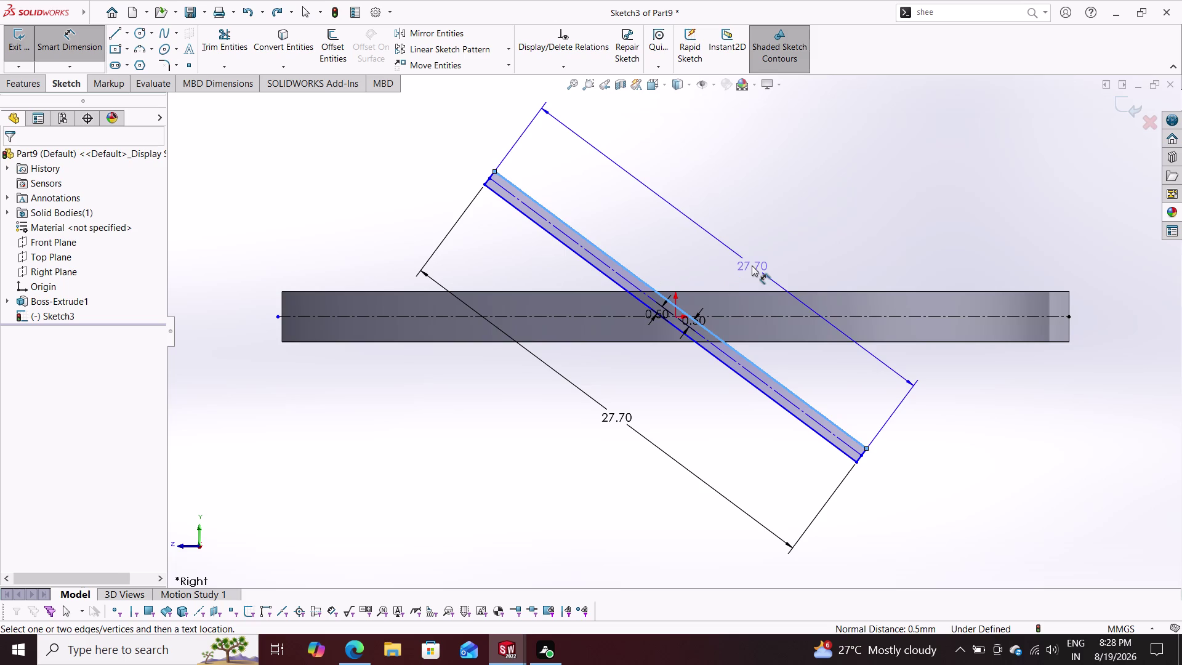
key(Escape)
key(Escape)
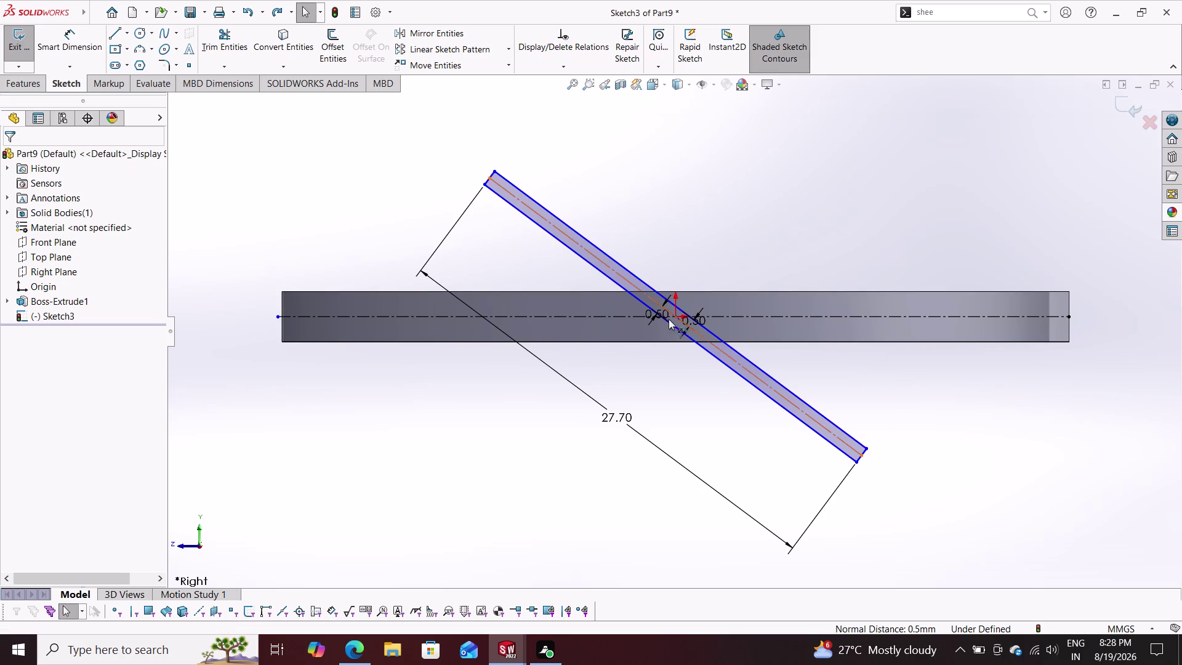
click(647, 284)
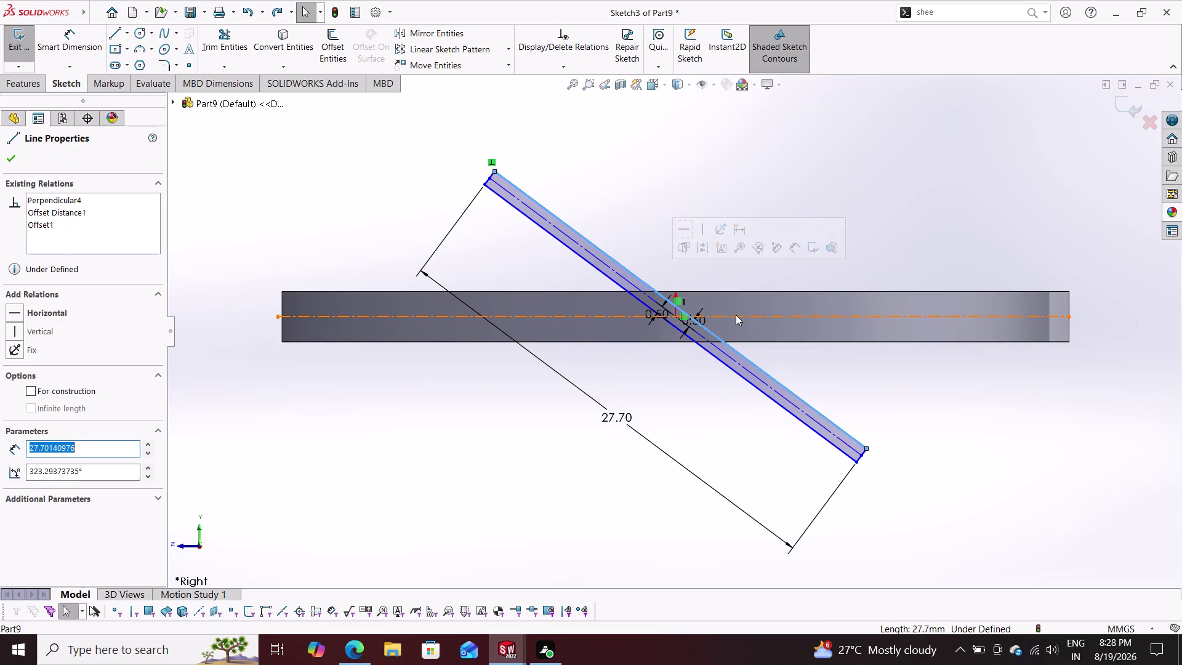
click(735, 314)
key(Escape)
key(Escape)
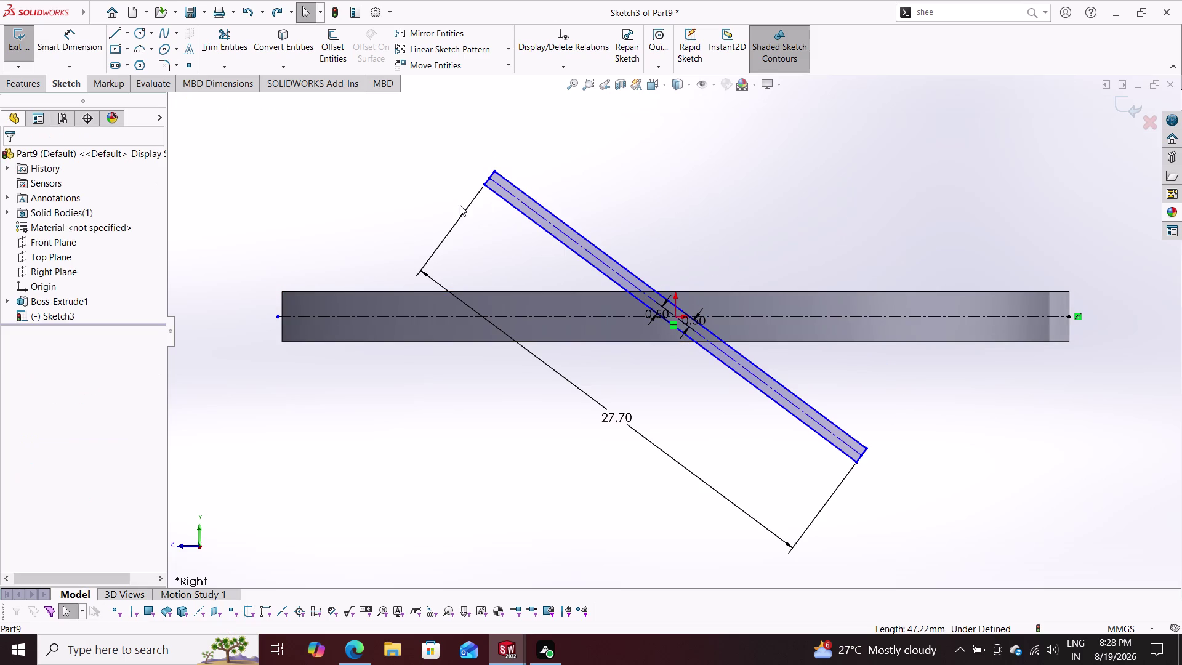
Set the angle between the upper slot edge and horizontal centre line to 135°.
click(62, 49)
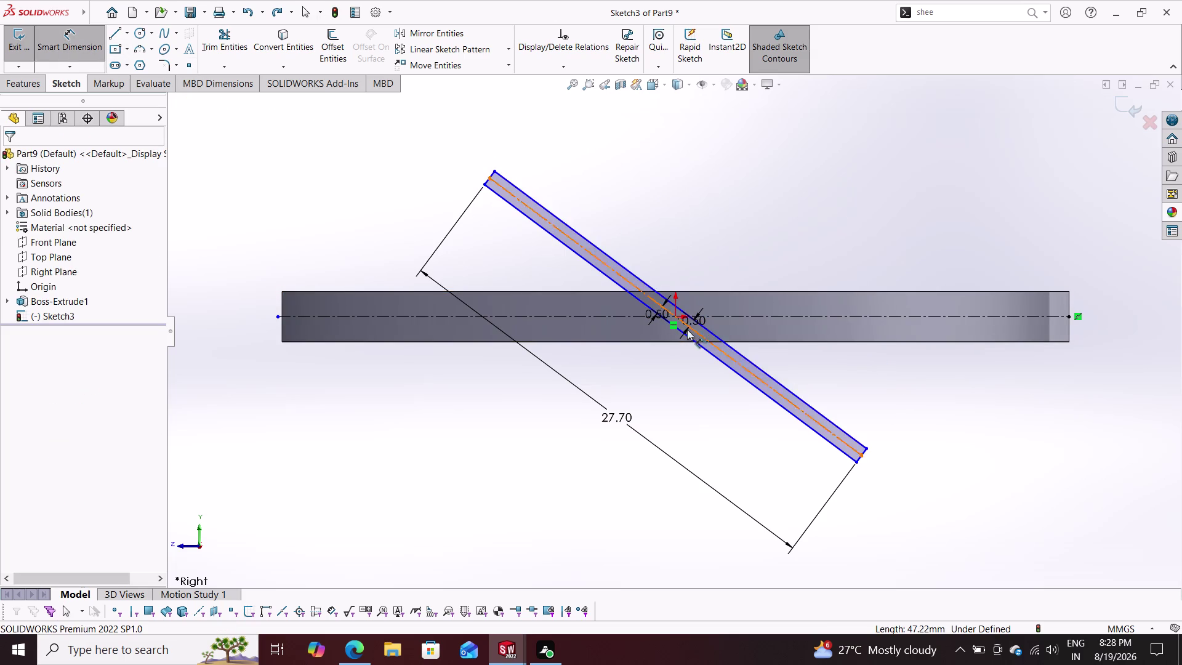
click(663, 294)
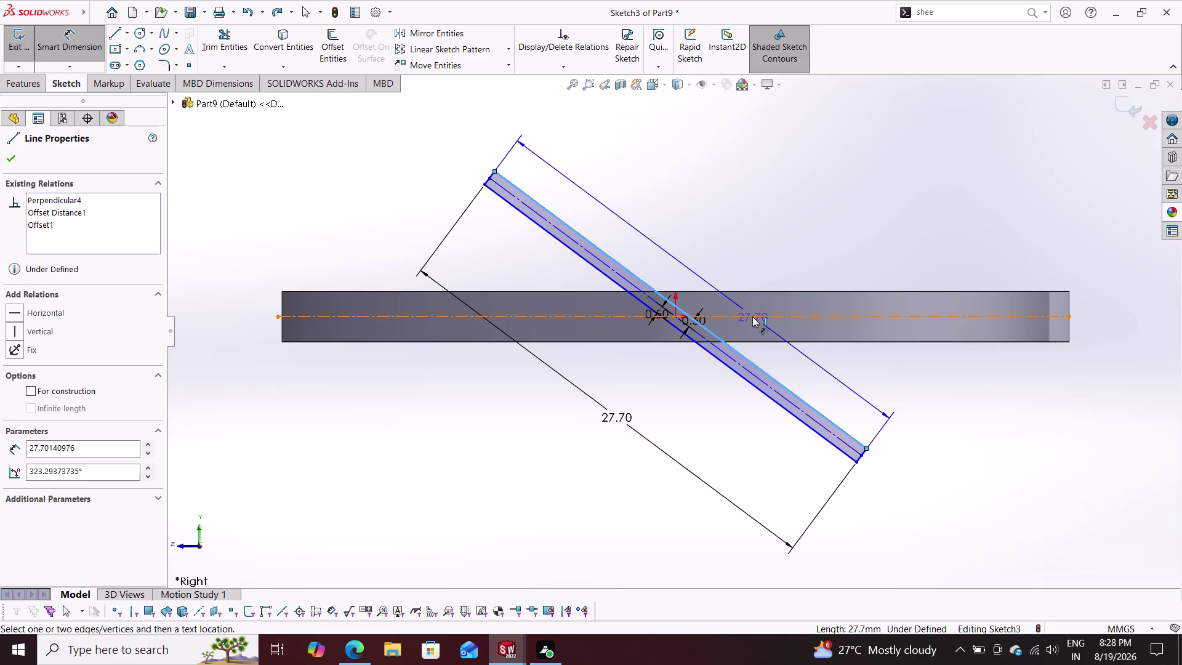
click(752, 313)
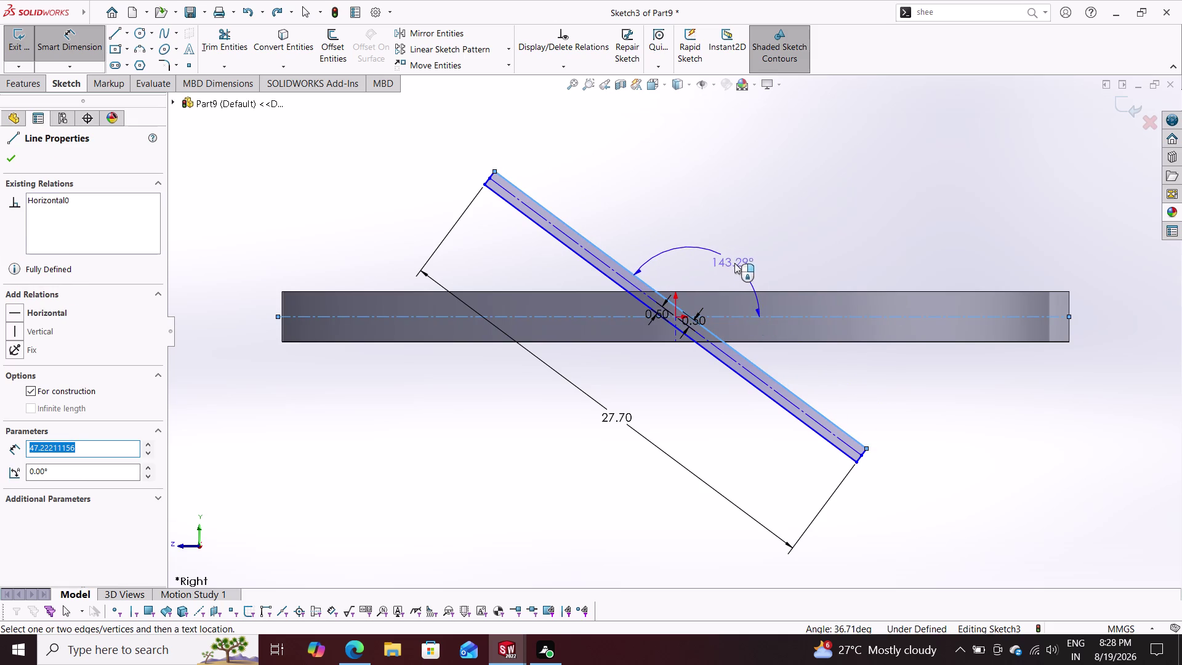
click(735, 263)
text(135)
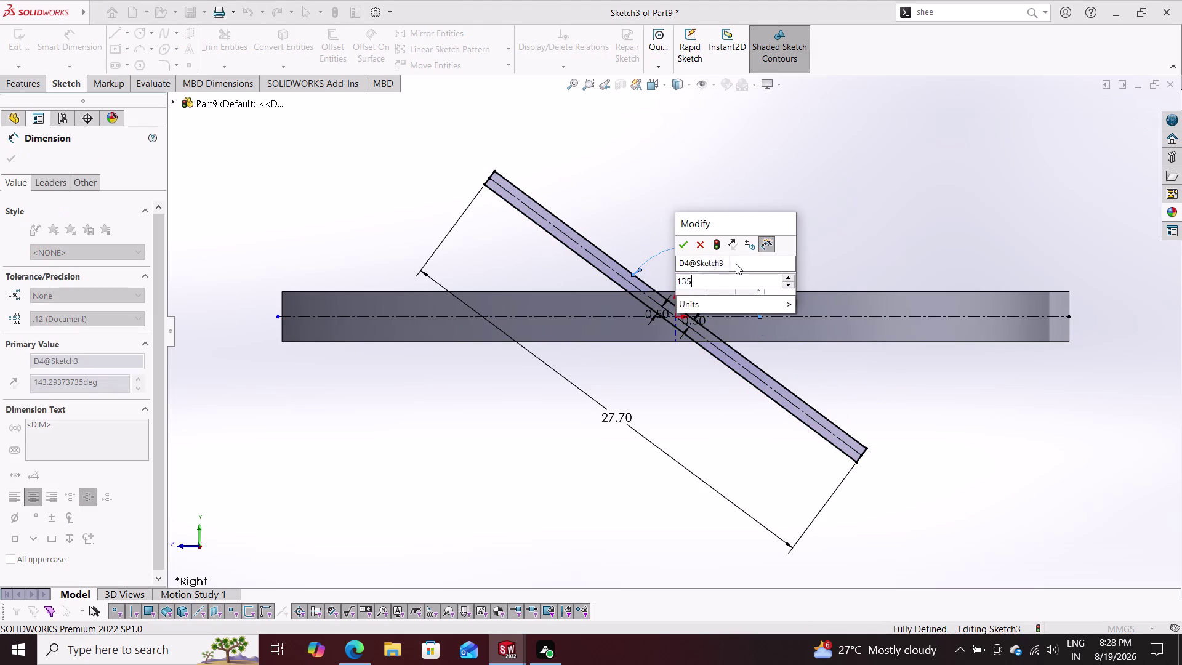
key(Return)
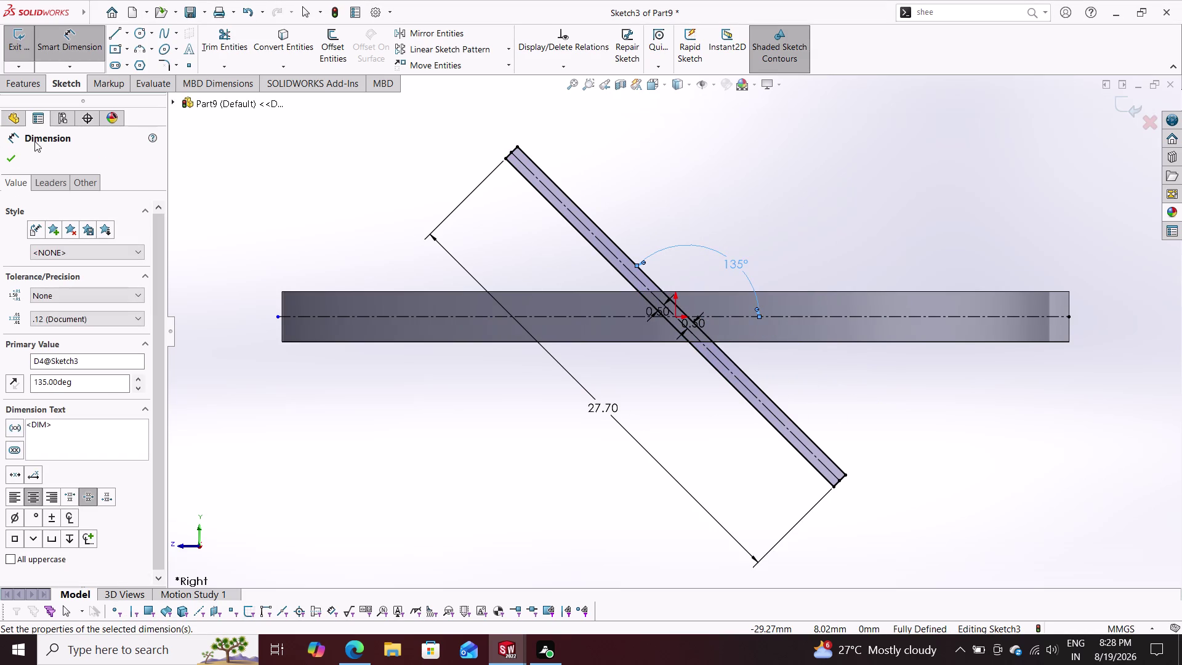
click(15, 156)
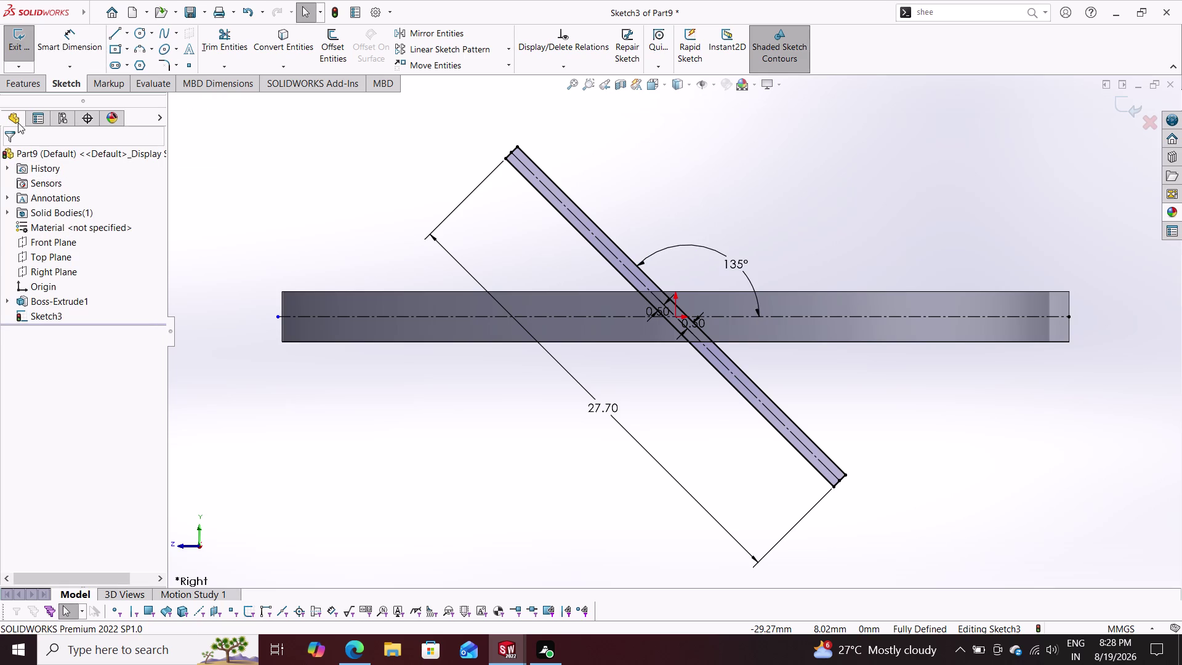
click(15, 86)
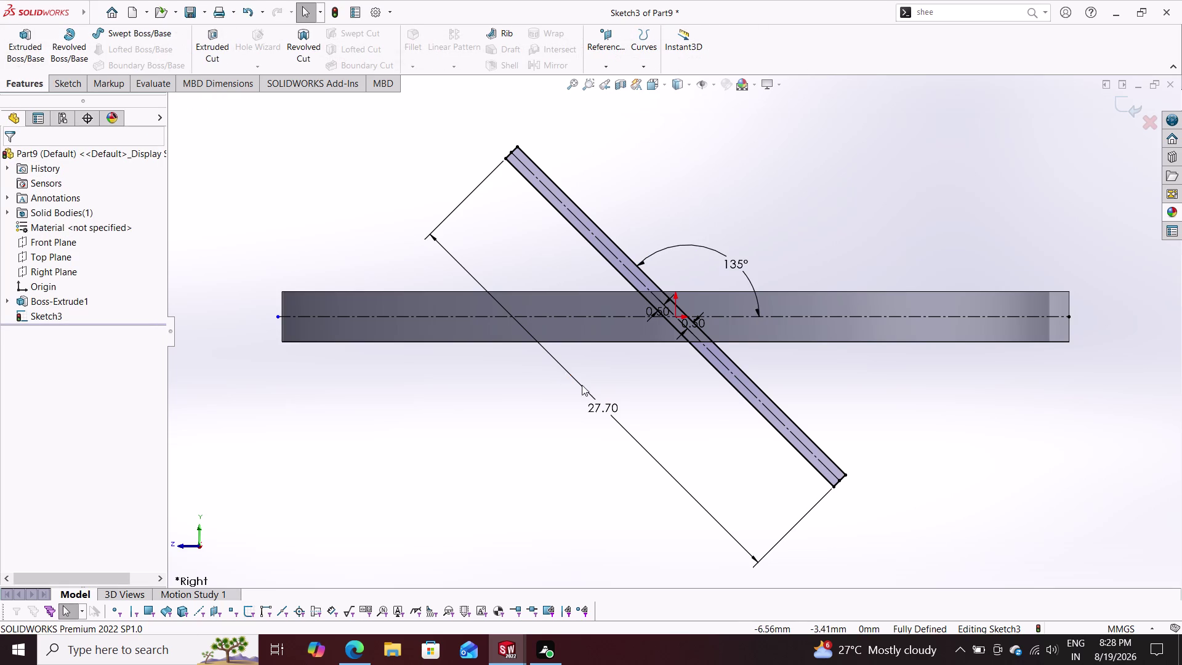
Change the slot's 27.70 length dimension to 40 mm.
double_click(603, 405)
text(40)
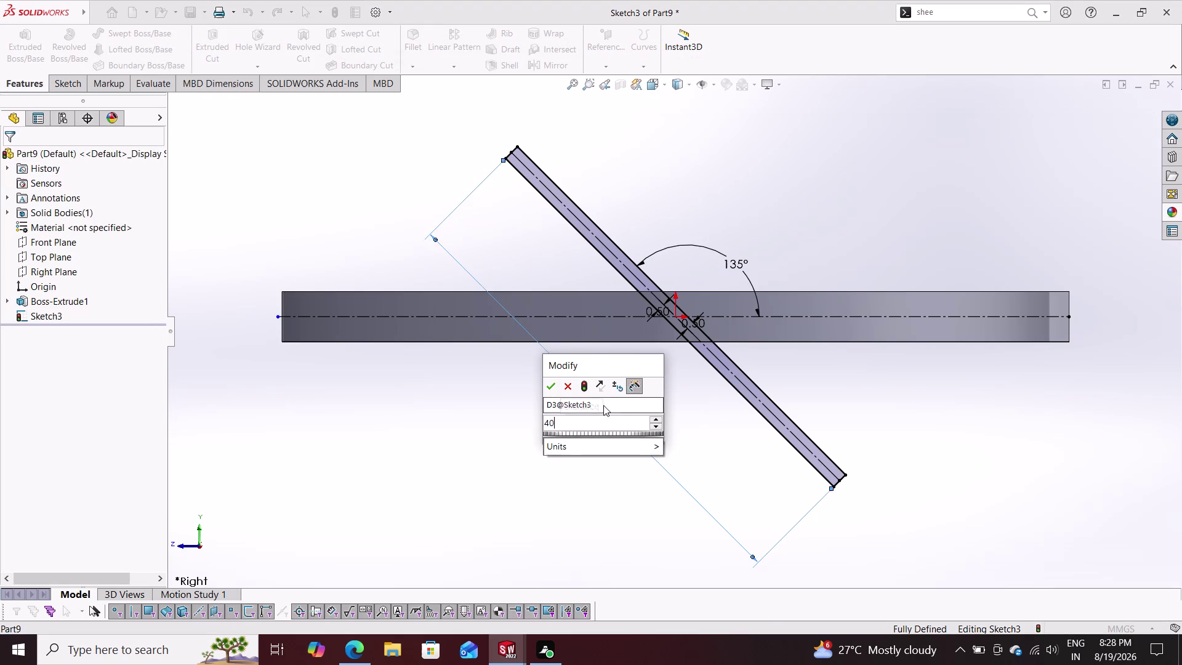
key(Return)
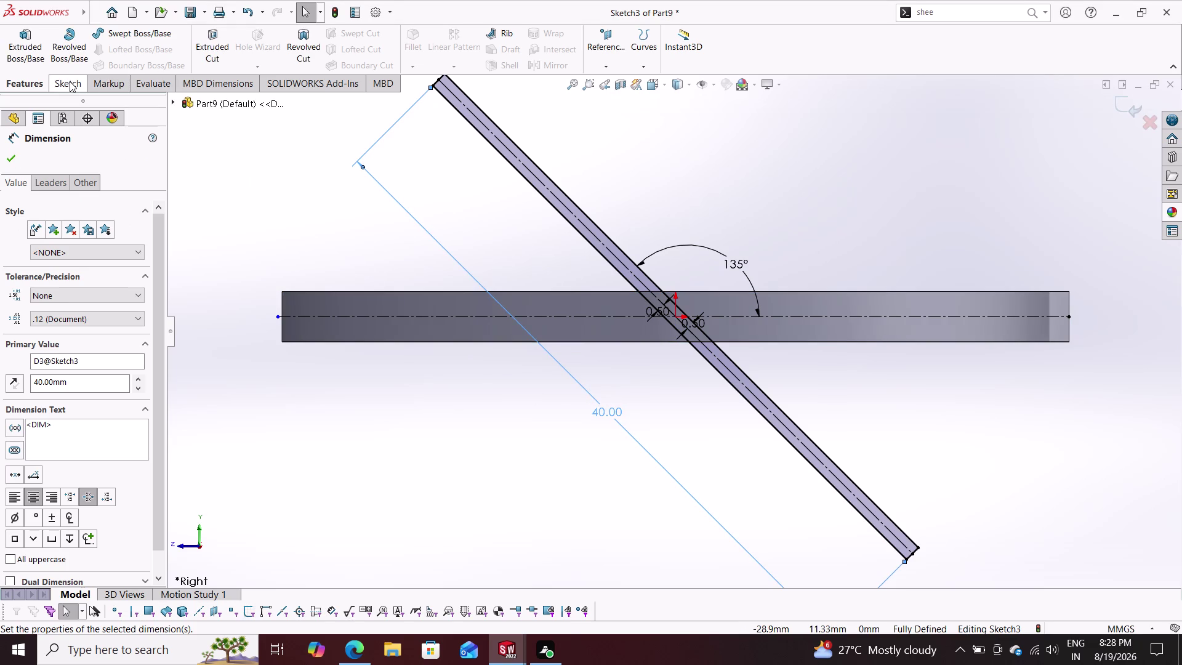
click(218, 37)
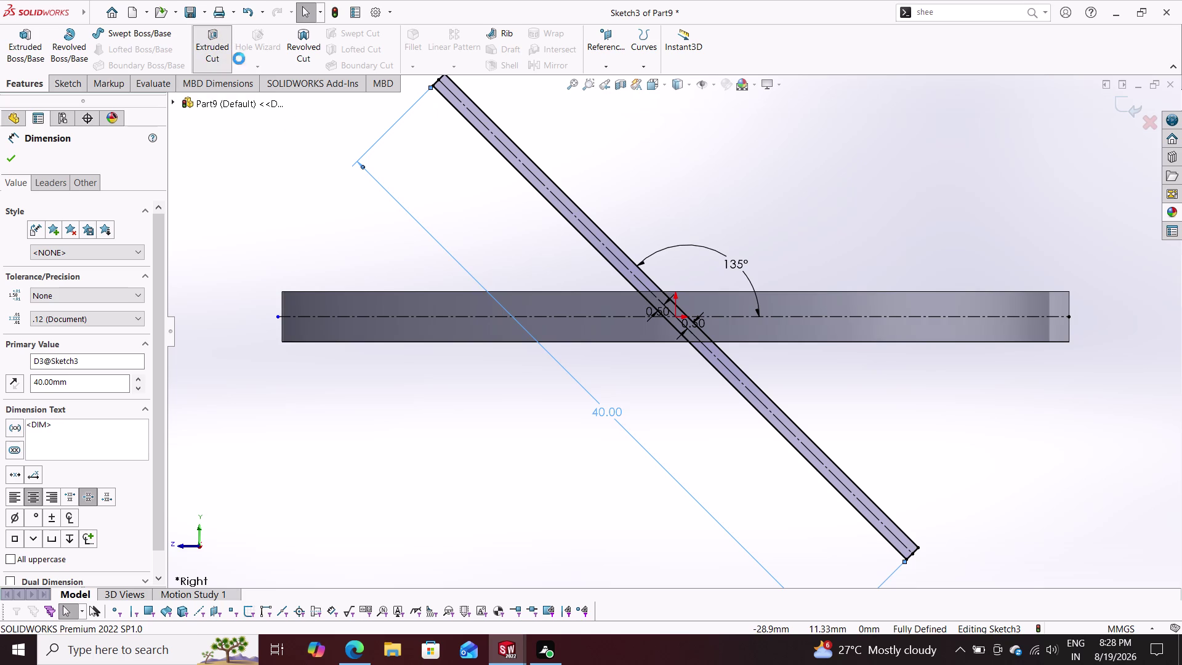
Extrude-cut the slot sketch Through All, creating Cut-Extrude1 that splits the ring.
middle_drag(380, 172, 384, 191)
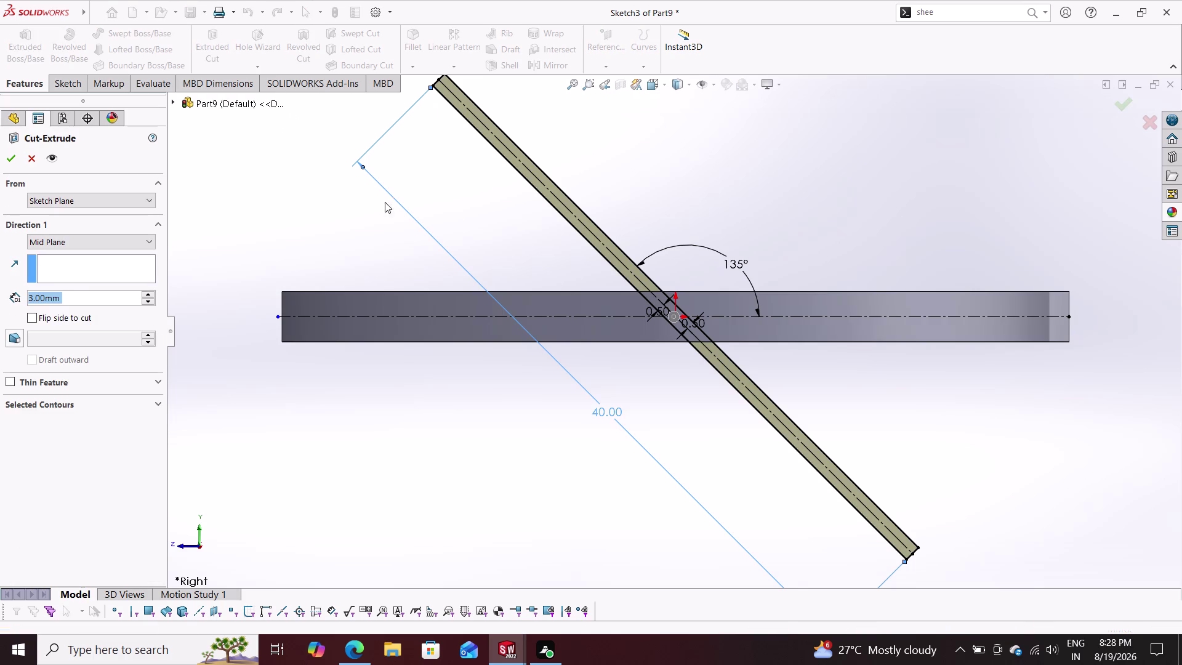
middle_drag(384, 191, 392, 291)
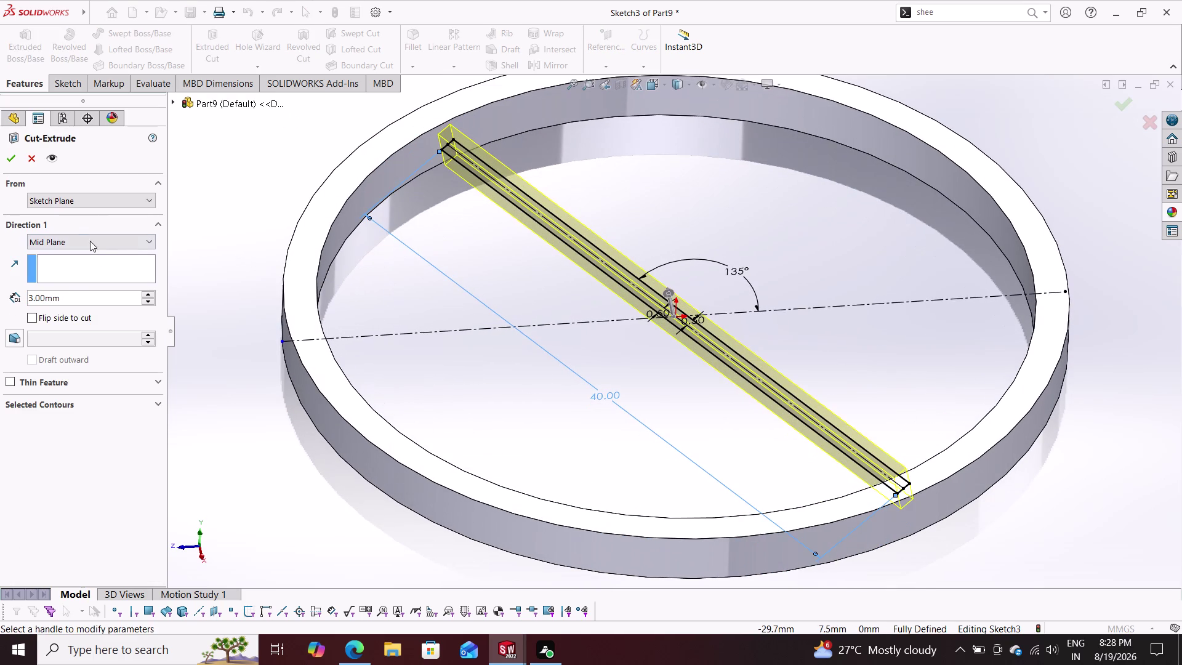
click(90, 240)
click(79, 265)
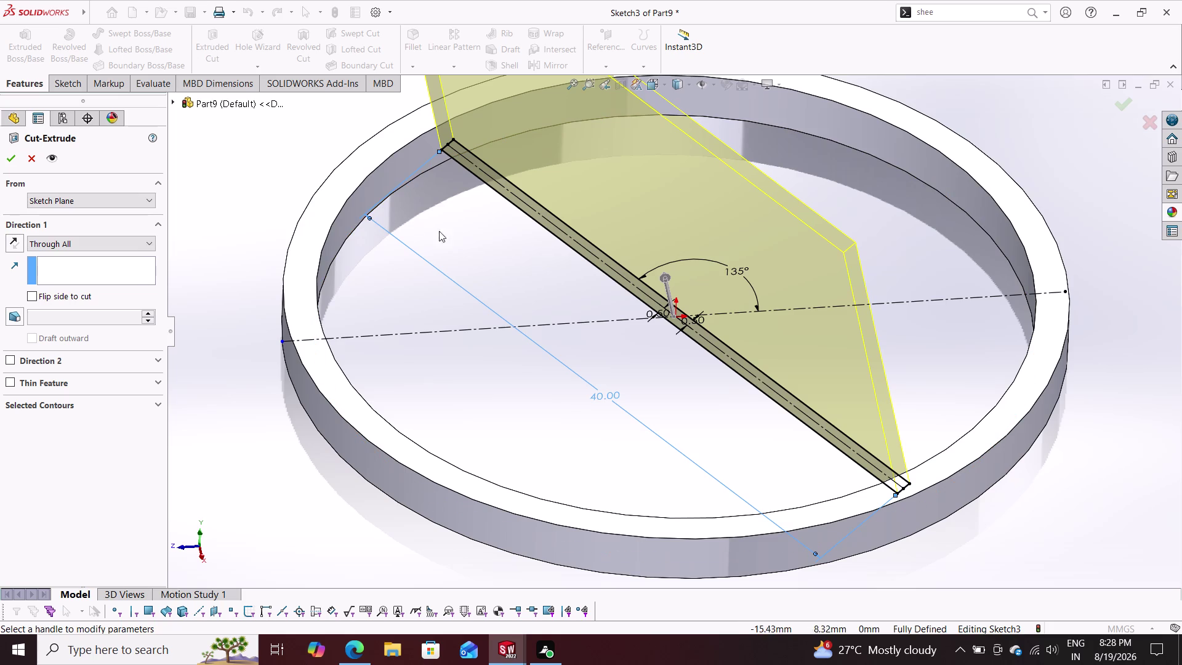
drag(478, 229, 489, 271)
middle_drag(479, 237, 478, 237)
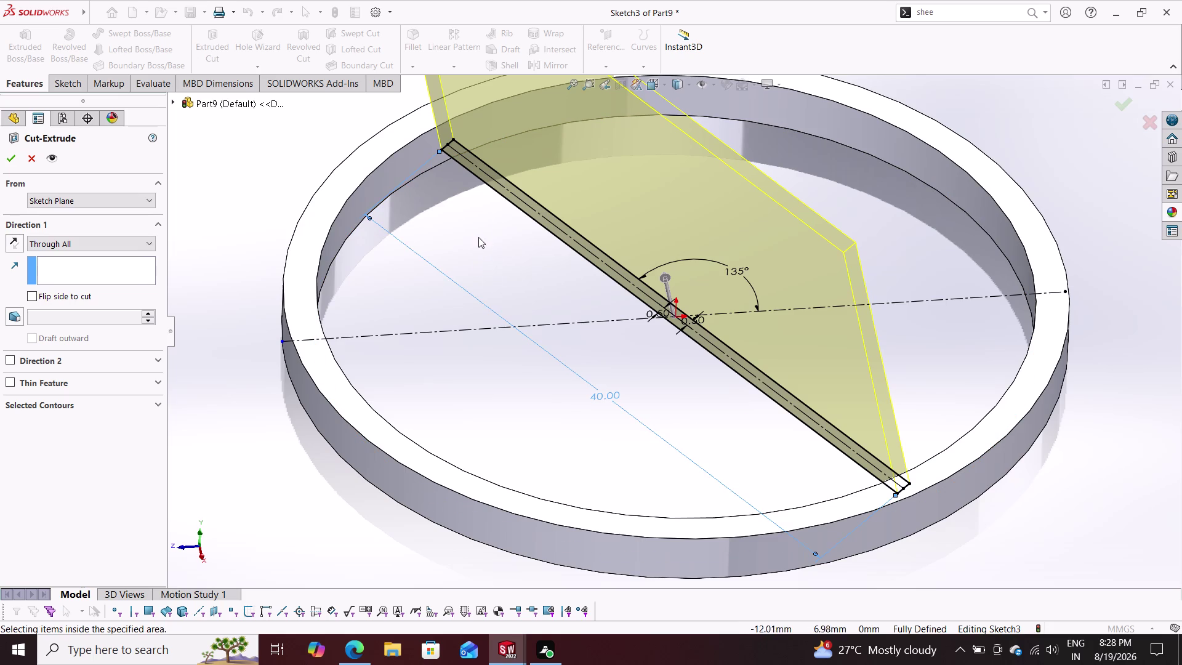
middle_drag(478, 237, 515, 333)
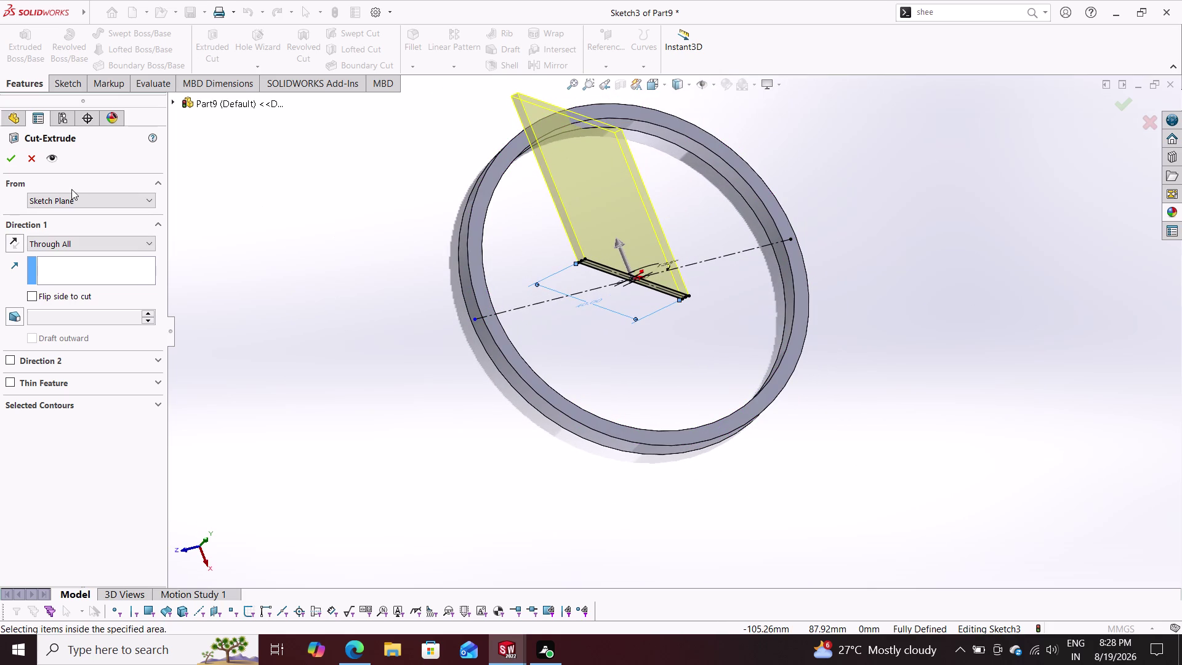
click(3, 157)
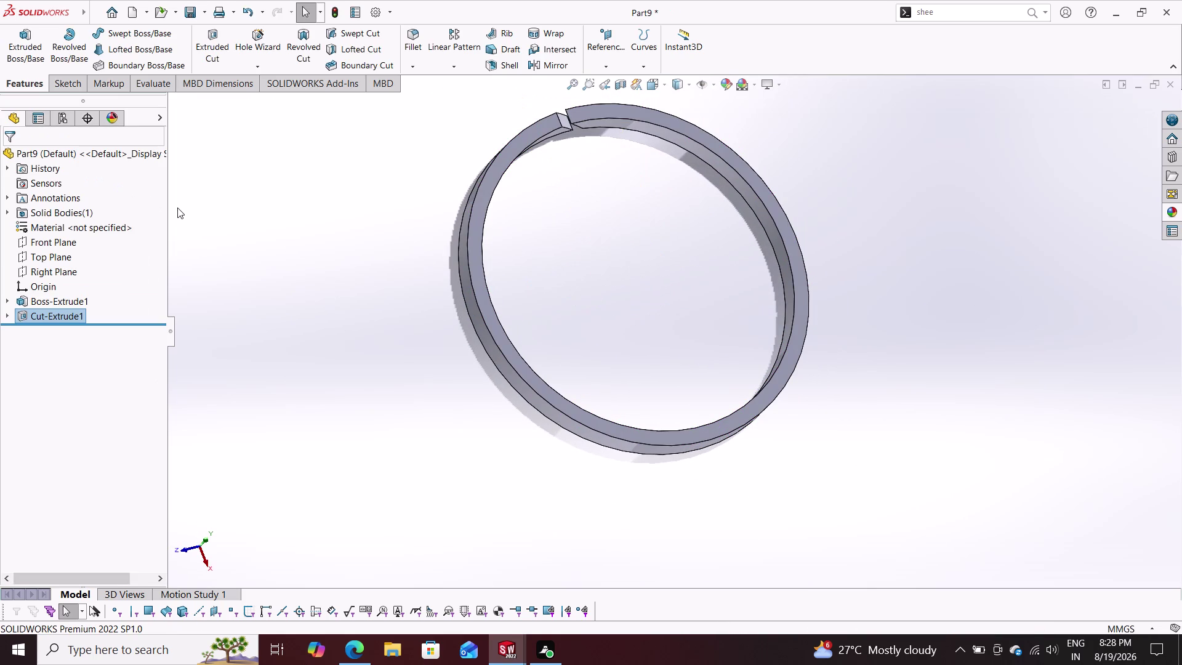
middle_drag(405, 178, 447, 274)
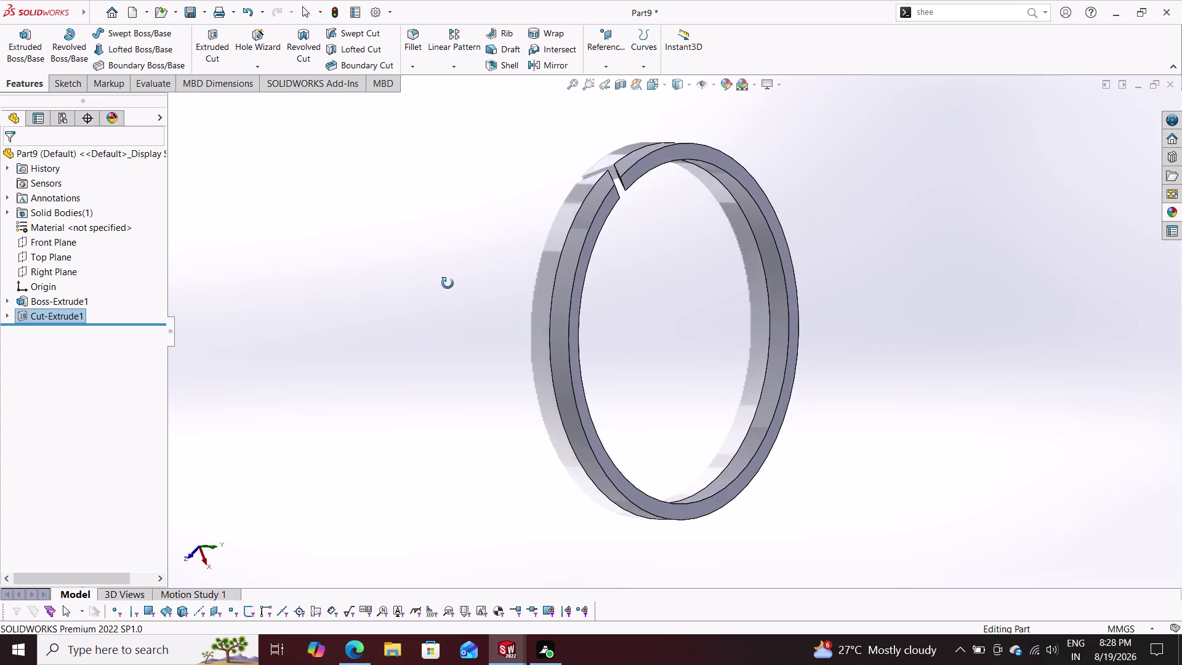
middle_drag(447, 274, 473, 421)
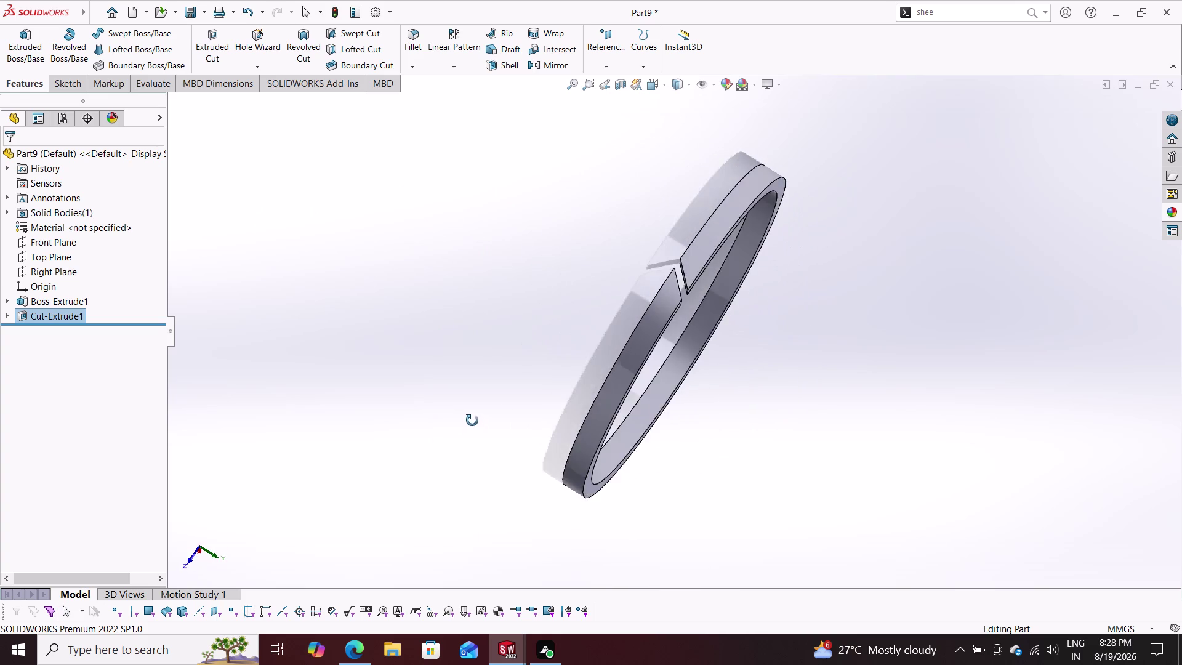
middle_drag(472, 420, 474, 438)
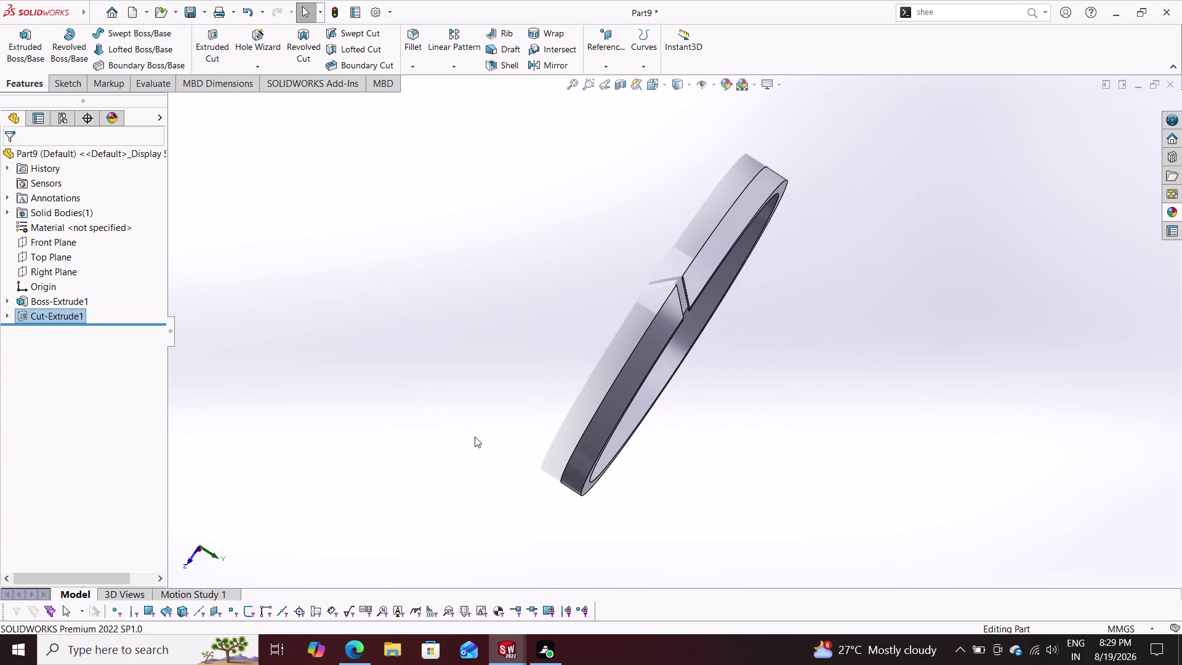
middle_drag(594, 452, 473, 357)
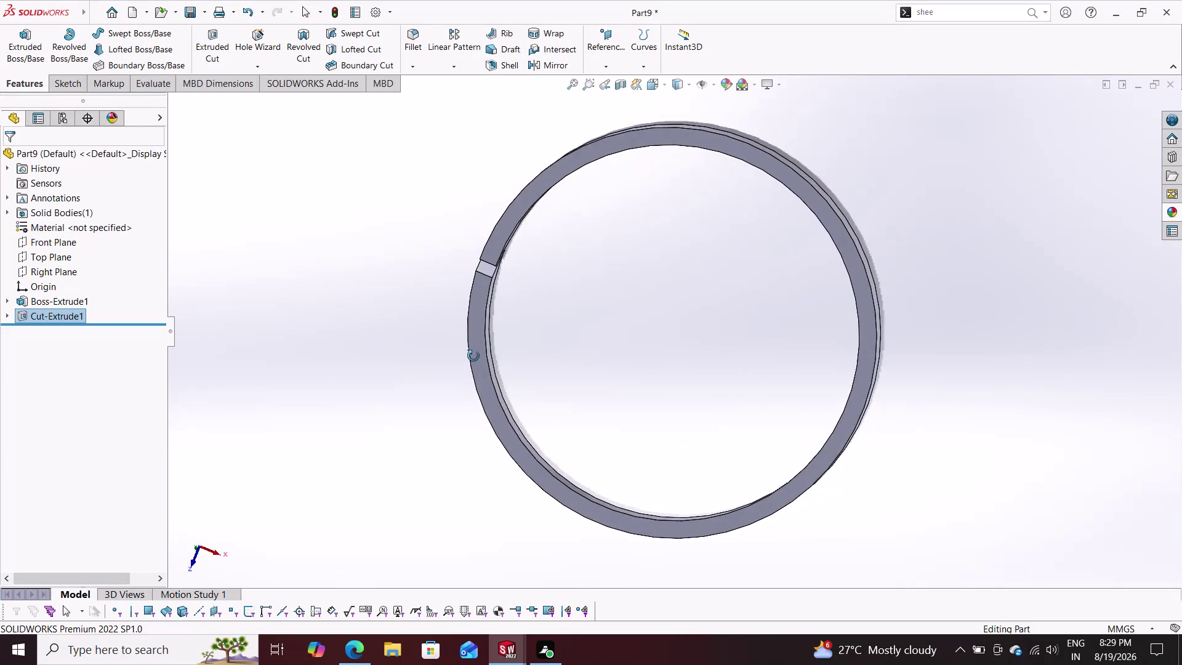
middle_drag(473, 357, 545, 323)
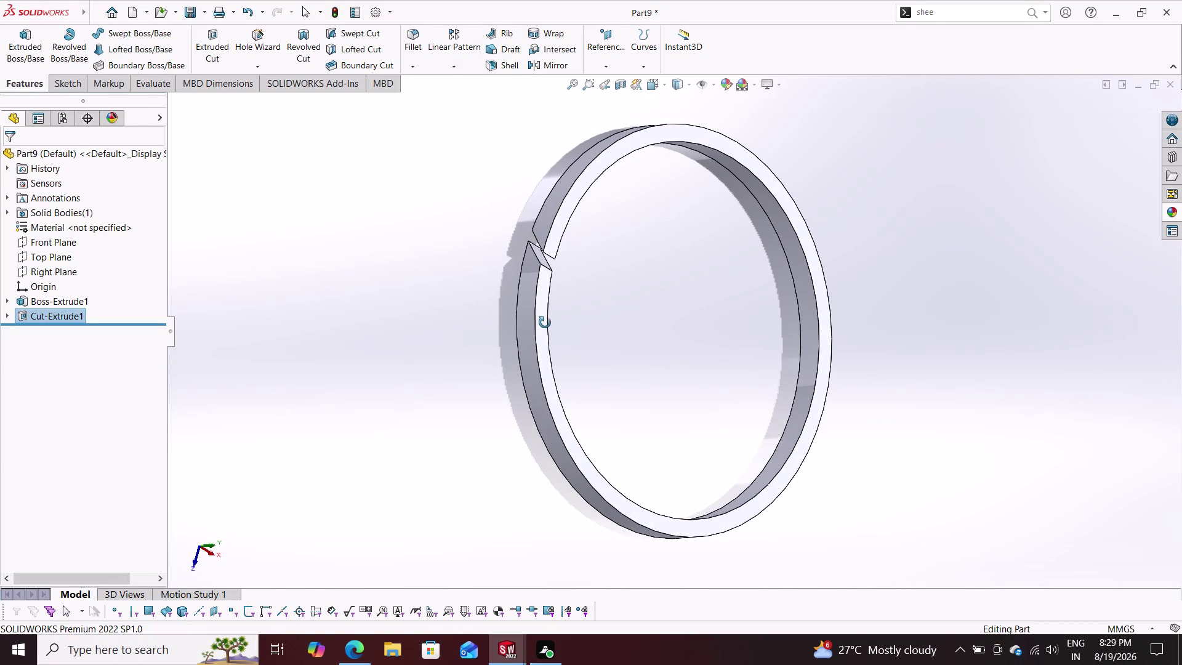
middle_drag(545, 322, 488, 275)
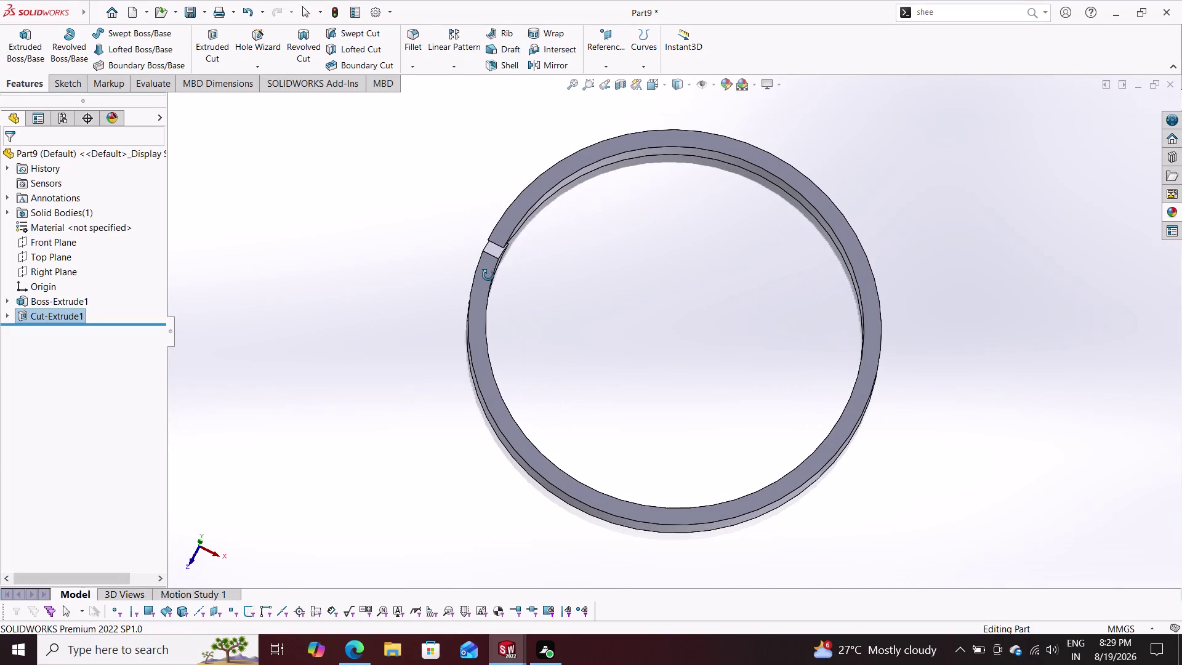
middle_drag(488, 275, 487, 275)
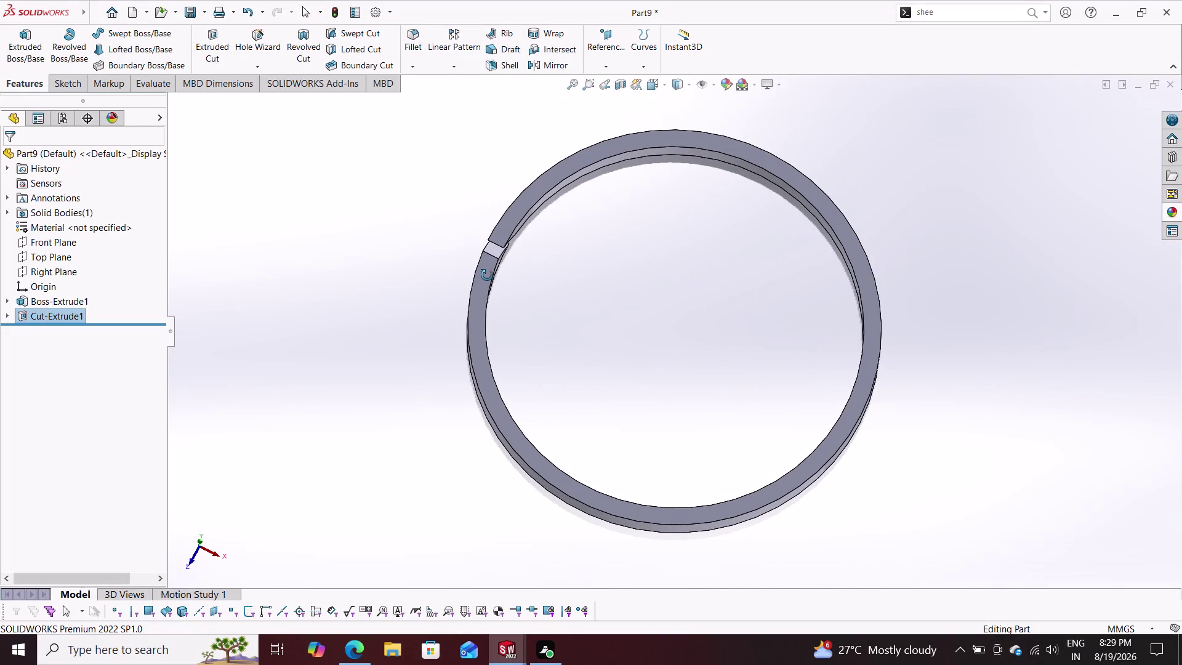
middle_drag(486, 276, 508, 316)
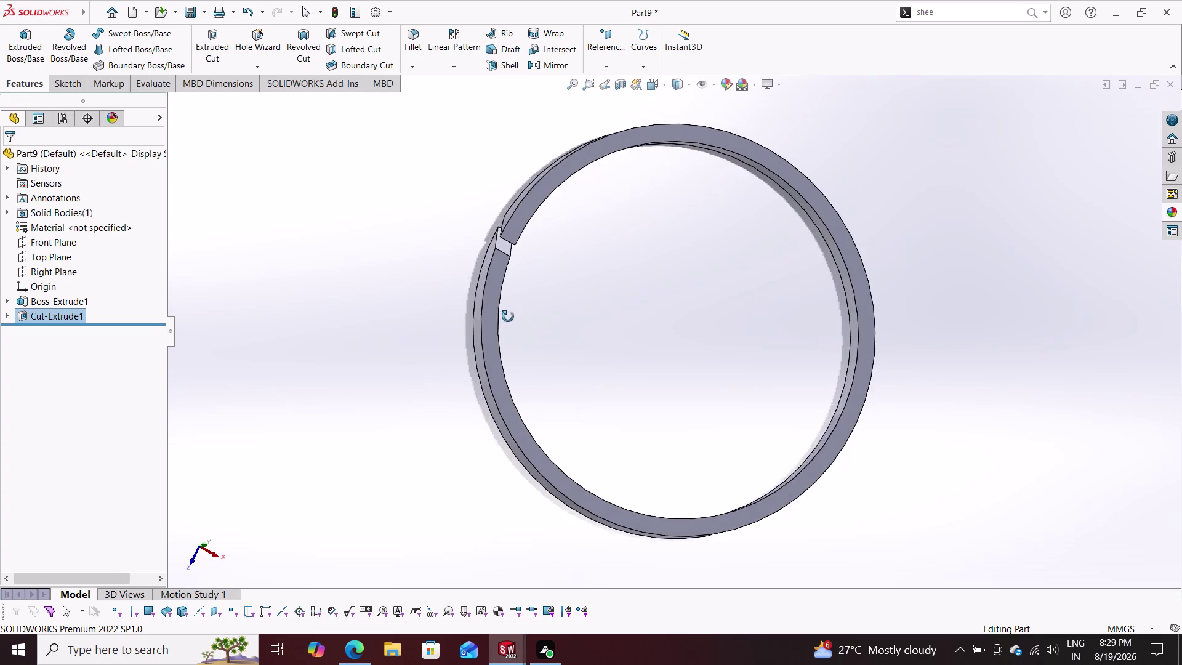
middle_drag(508, 316, 532, 314)
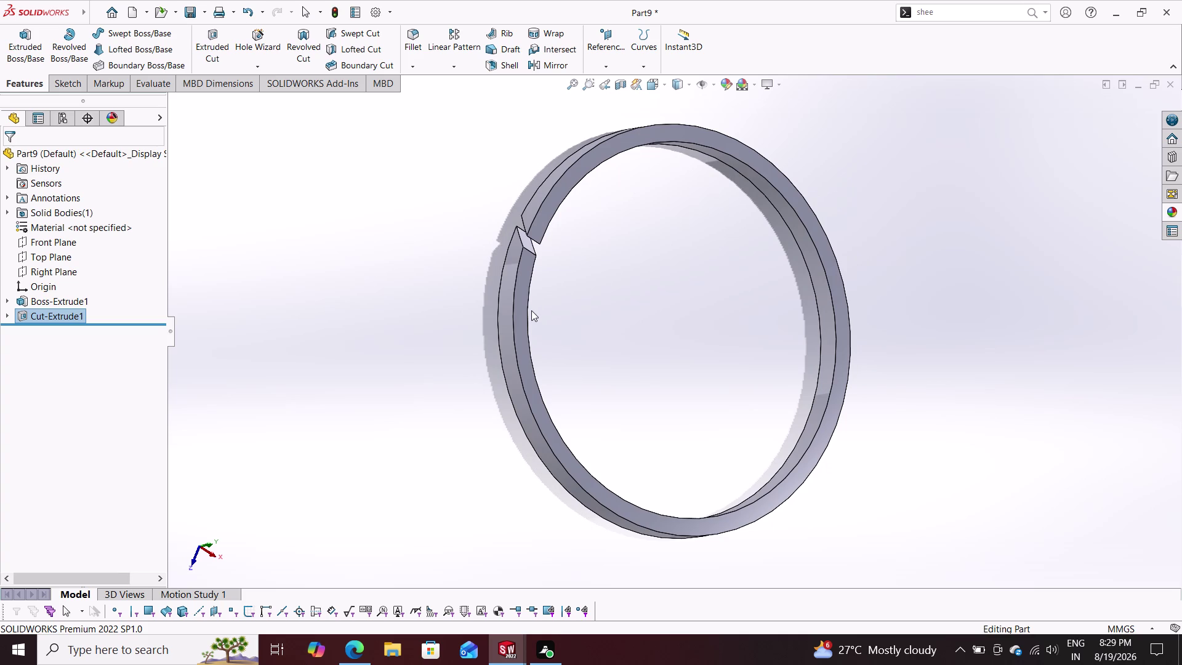
middle_drag(410, 325, 486, 395)
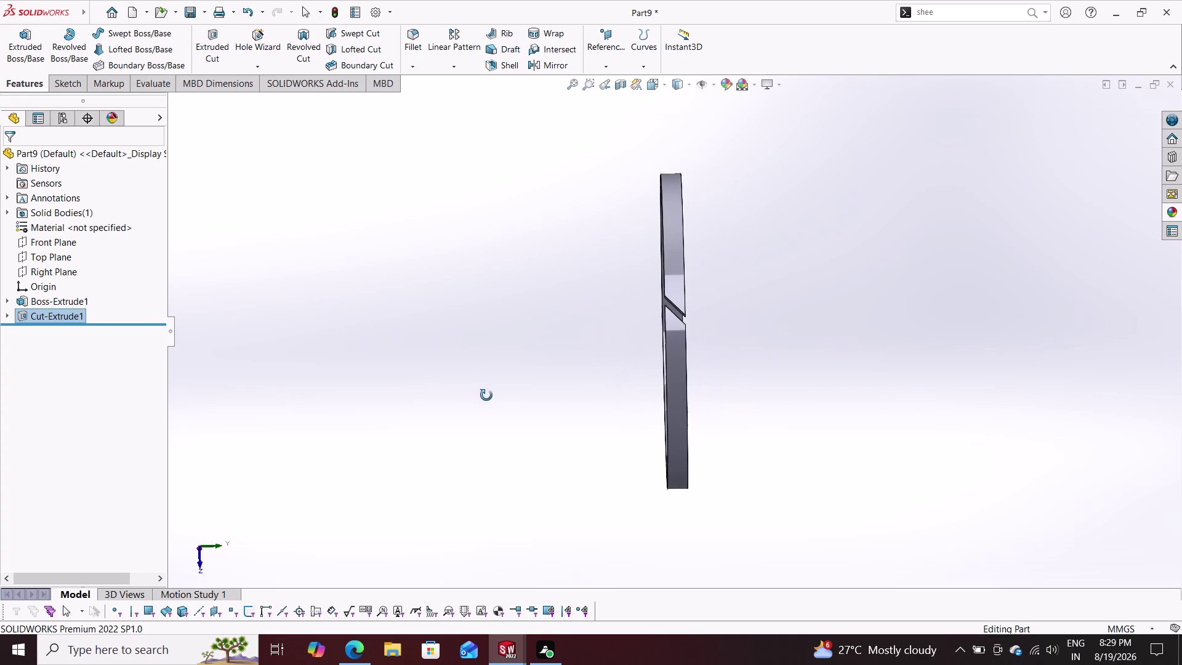
middle_drag(487, 394, 486, 395)
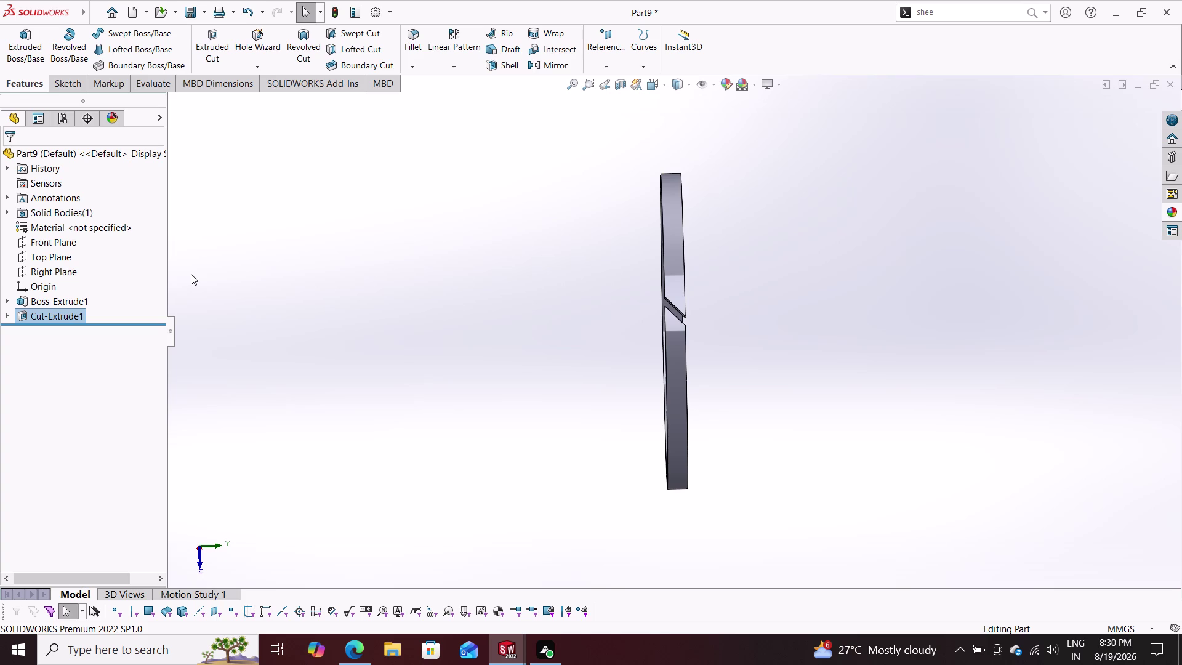
click(208, 7)
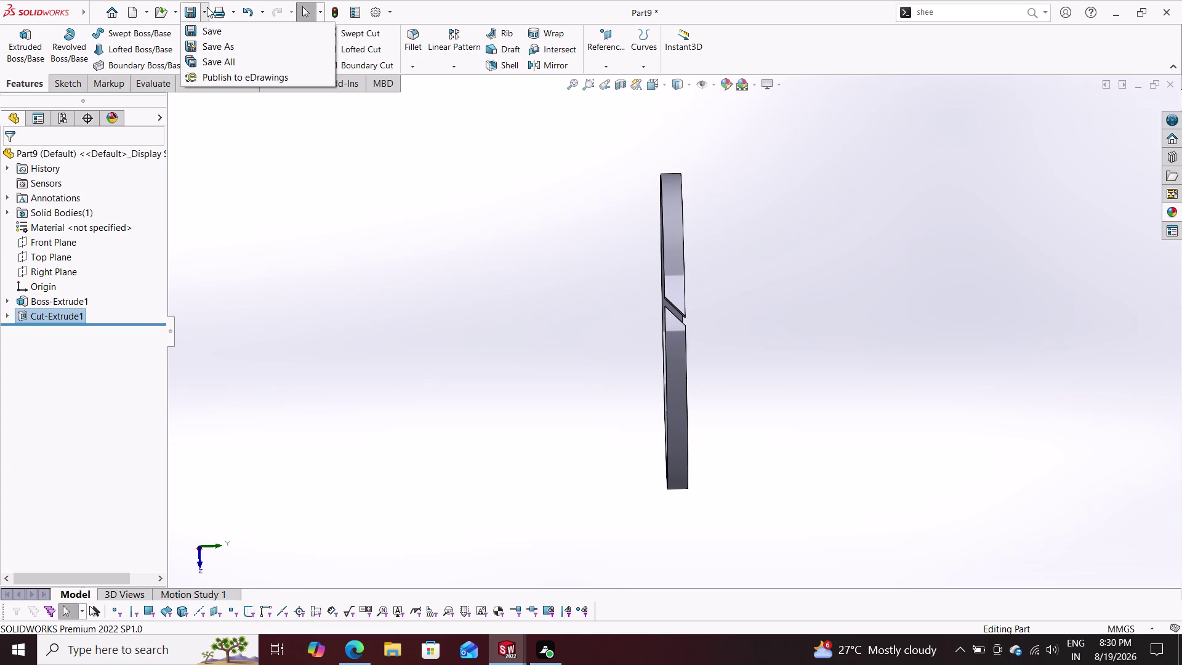
Save the part as 'piston ring'.
click(205, 42)
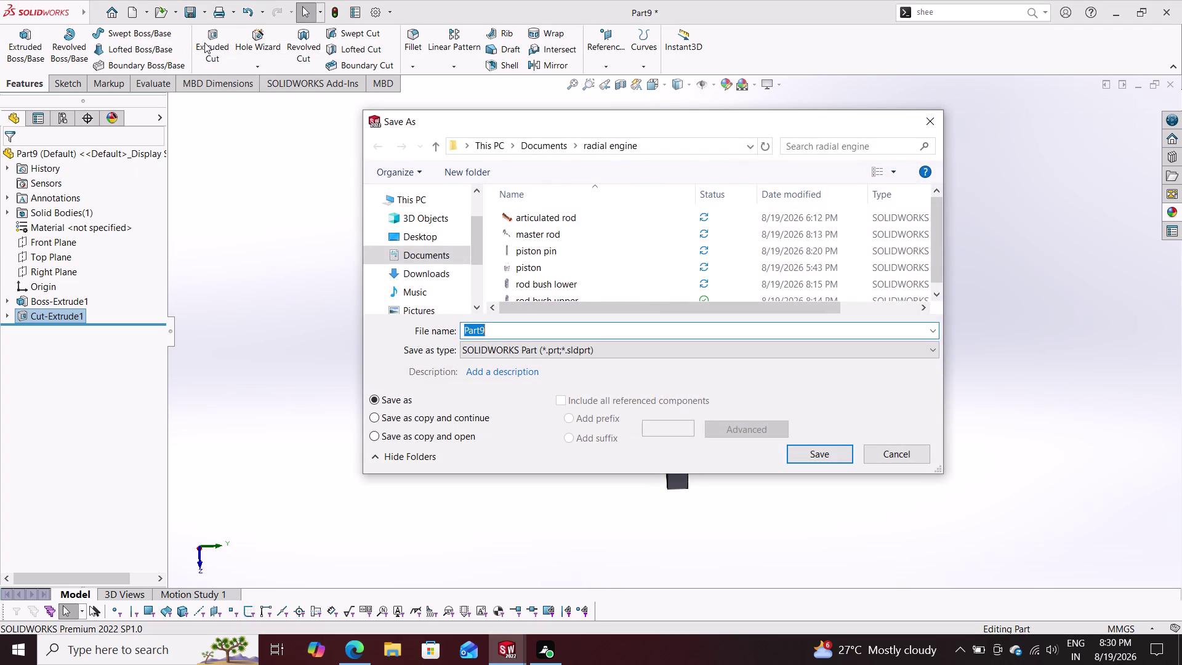
text(pi)
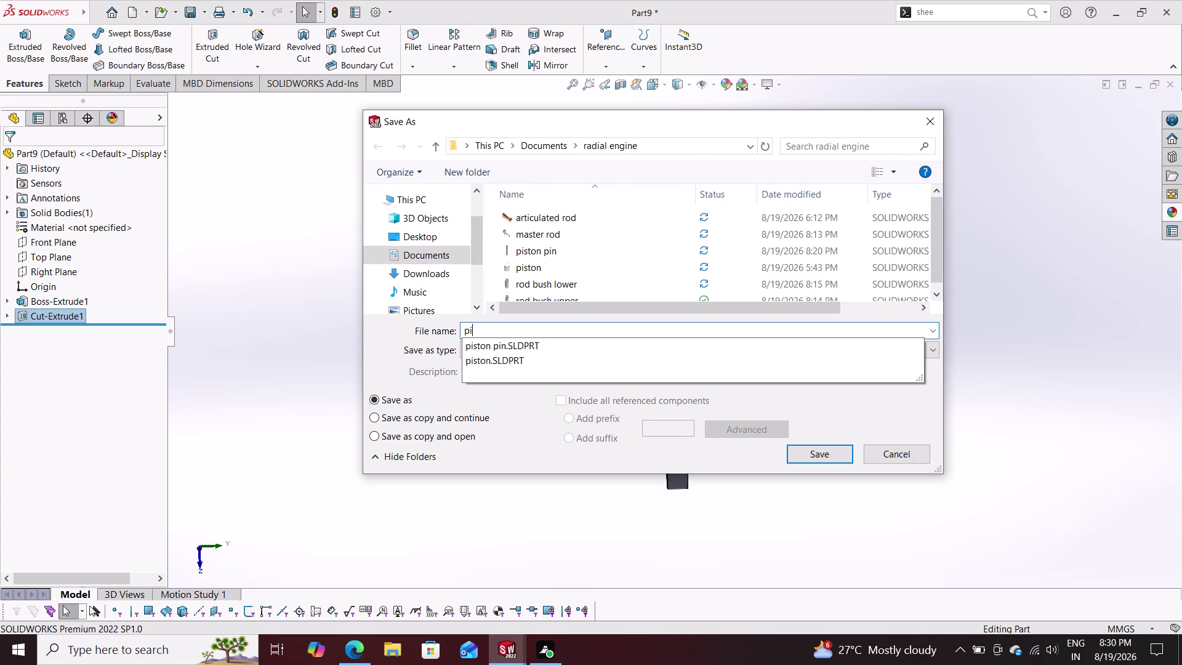
text(ston)
key(space)
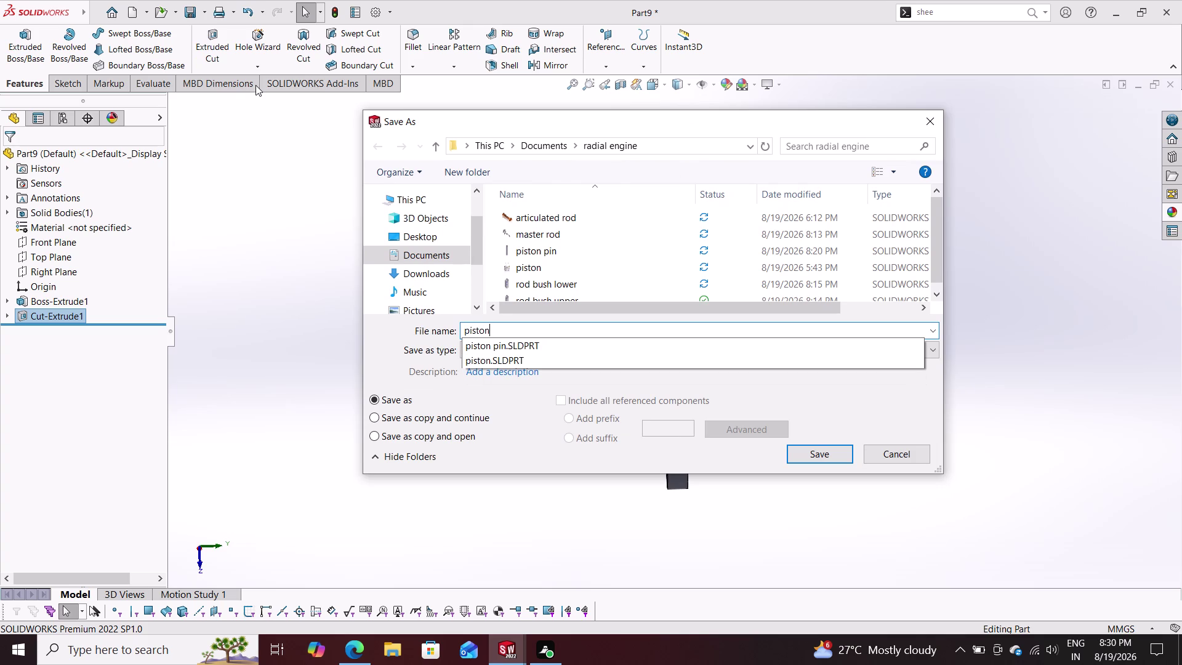
text(ring)
key(Return)
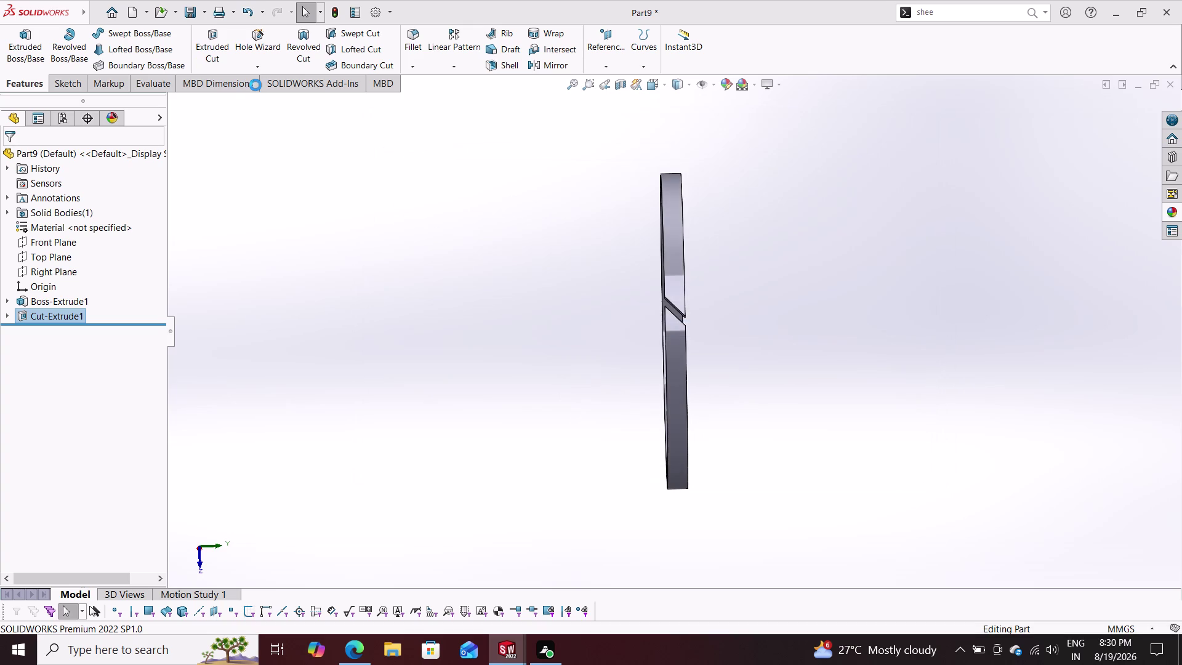